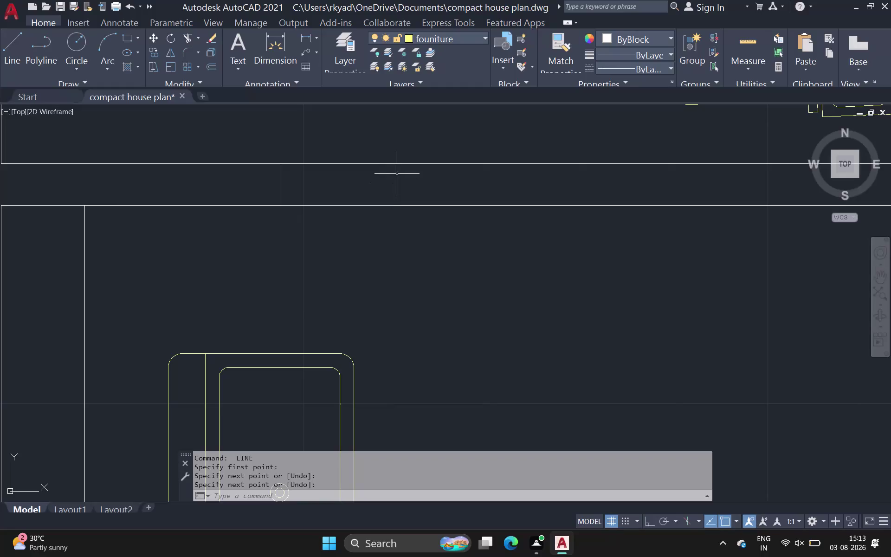
Draw a short vertical line joining the outer and inner wall edges at the top.
key(space)
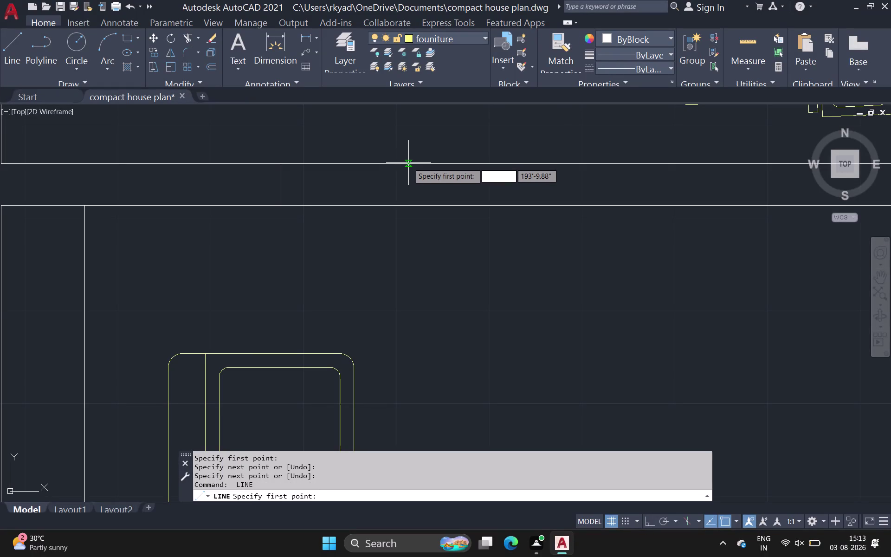
click(408, 165)
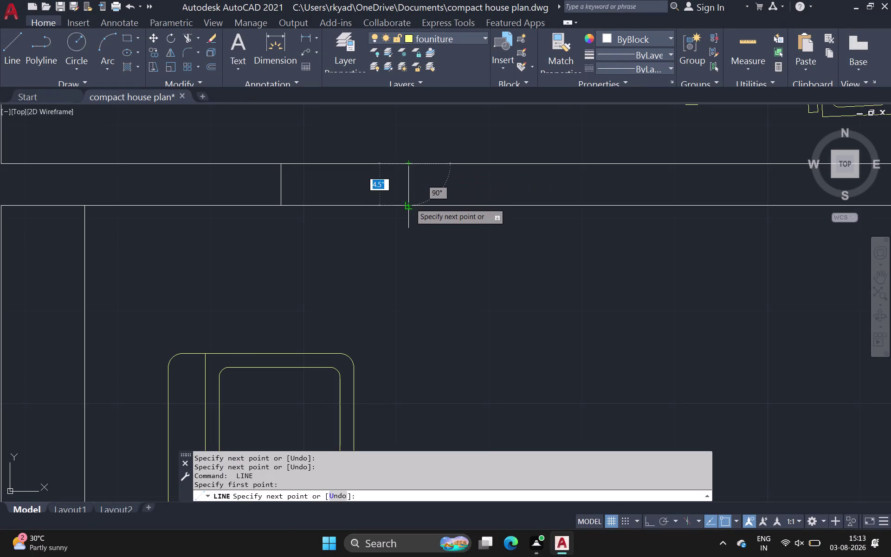
click(411, 203)
key(space)
Zoom out and pan to bring the whole house plan into view.
scroll(down, 3)
middle_drag(436, 202, 214, 177)
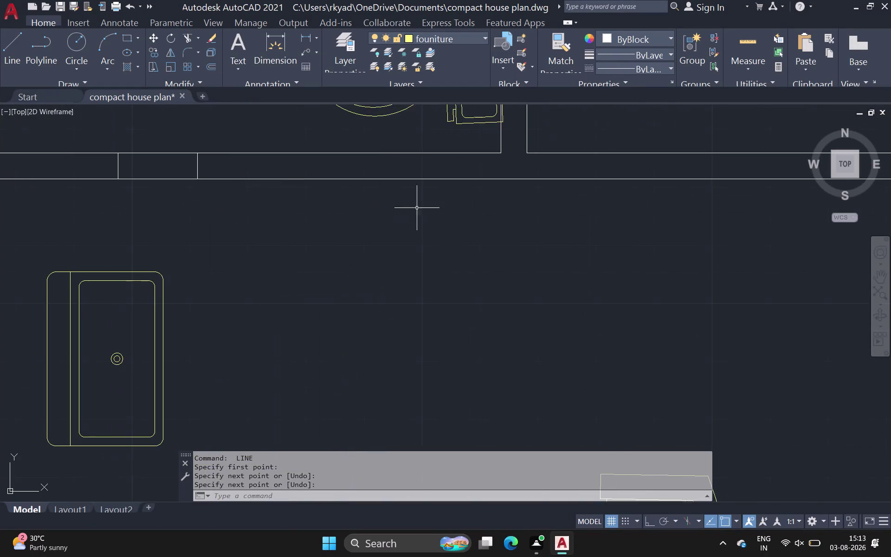
scroll(down, 3)
middle_drag(440, 218, 345, 201)
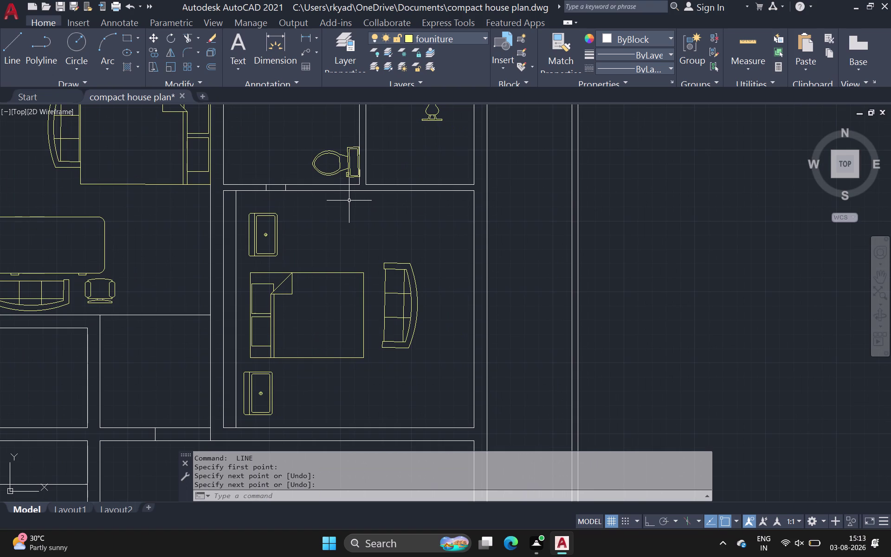
scroll(down, 3)
middle_drag(347, 204, 346, 194)
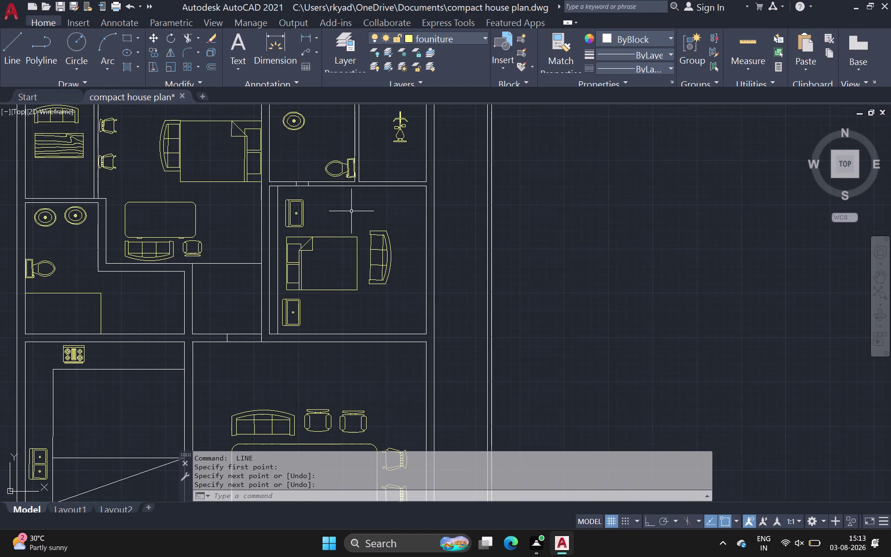
scroll(down, 3)
middle_drag(364, 220, 360, 212)
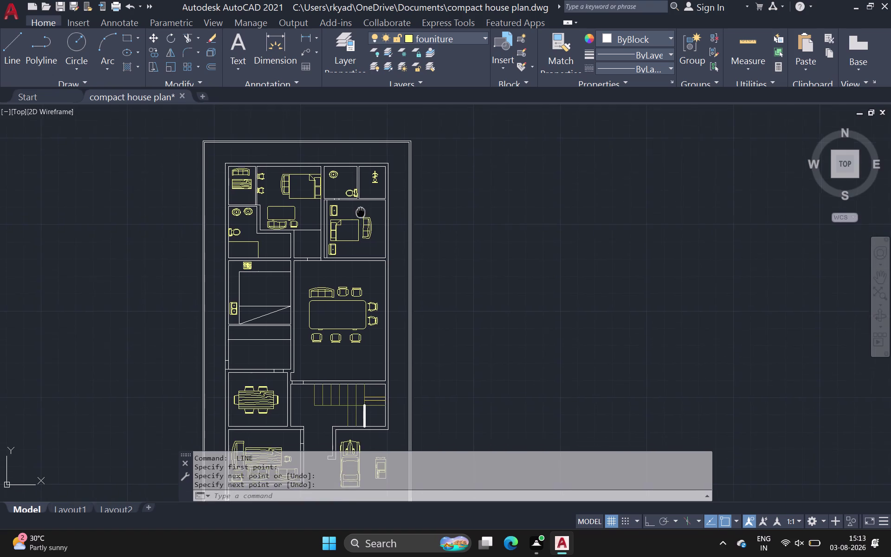
middle_drag(361, 212, 366, 193)
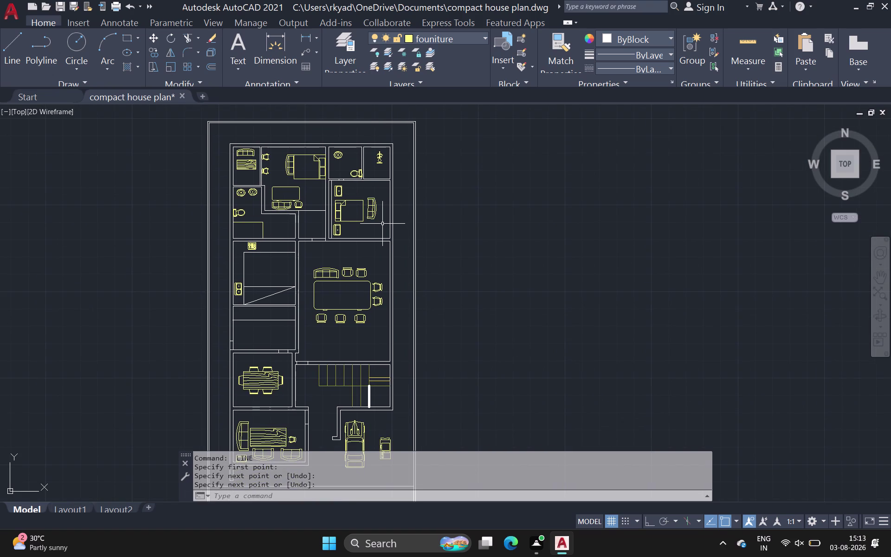
click(187, 36)
scroll(up, 3)
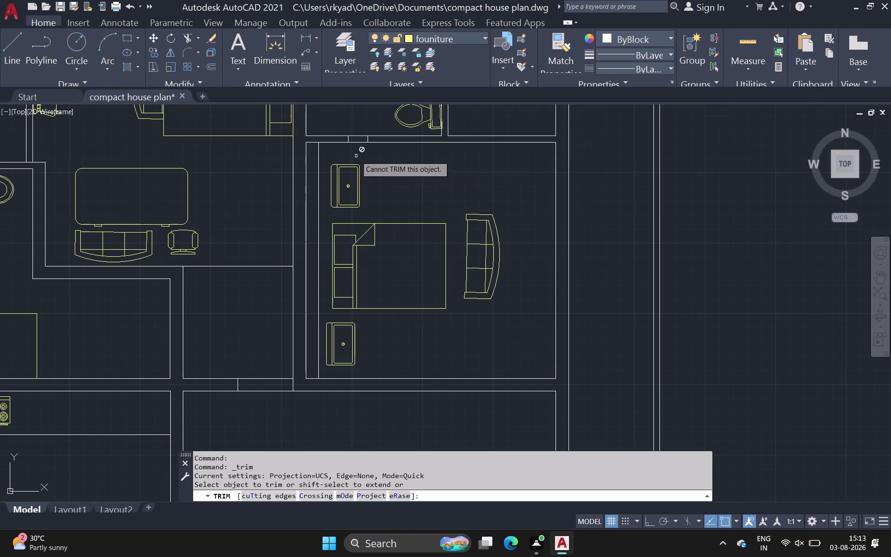
Trim wall segments at the top and lower part of the plan, cancelling a stray path.
drag(359, 152, 359, 123)
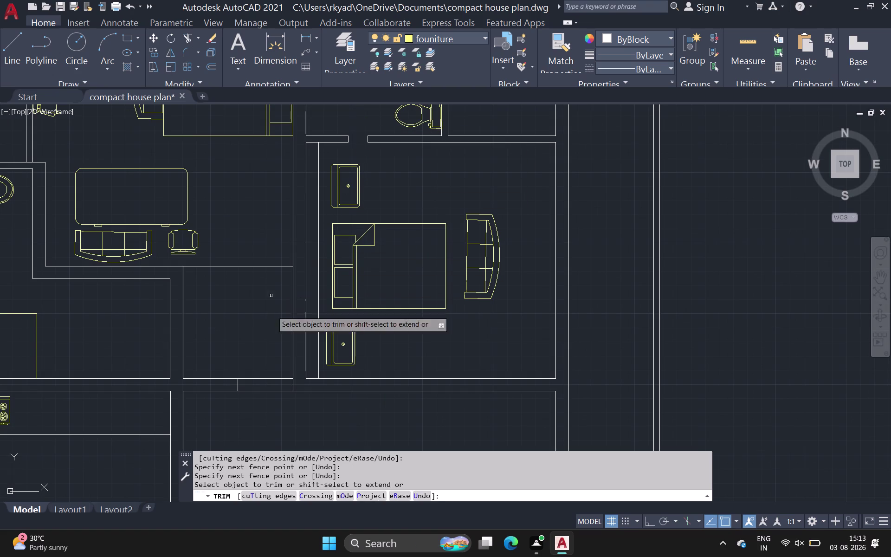
drag(253, 350, 279, 434)
click(280, 444)
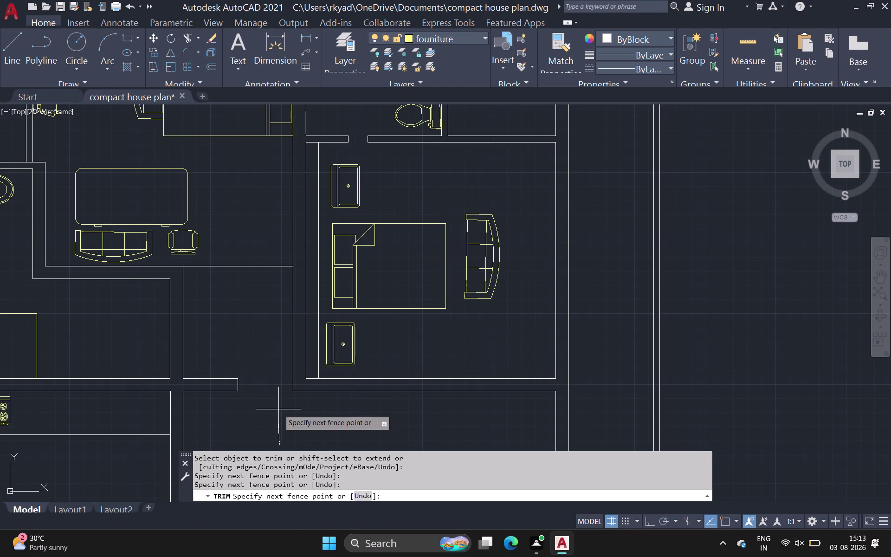
scroll(down, 3)
middle_drag(269, 399, 282, 310)
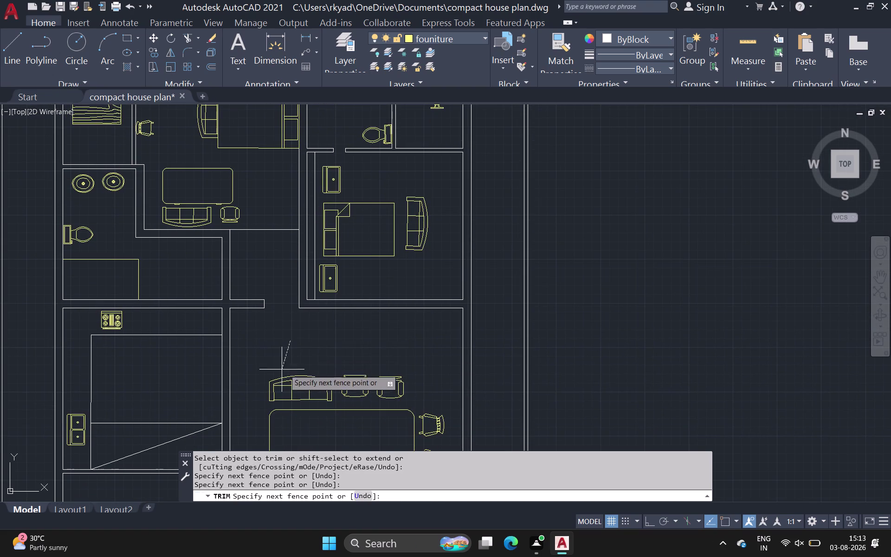
scroll(down, 3)
middle_drag(306, 338, 316, 254)
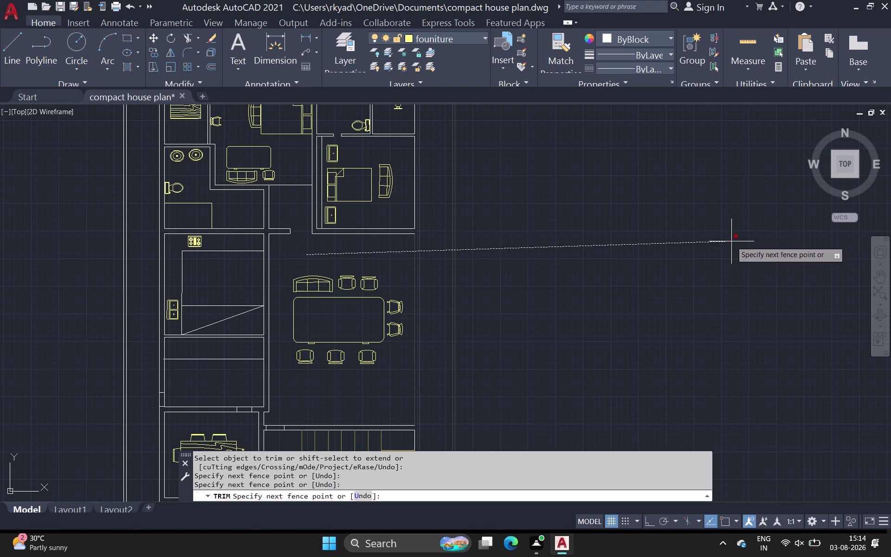
key(Escape)
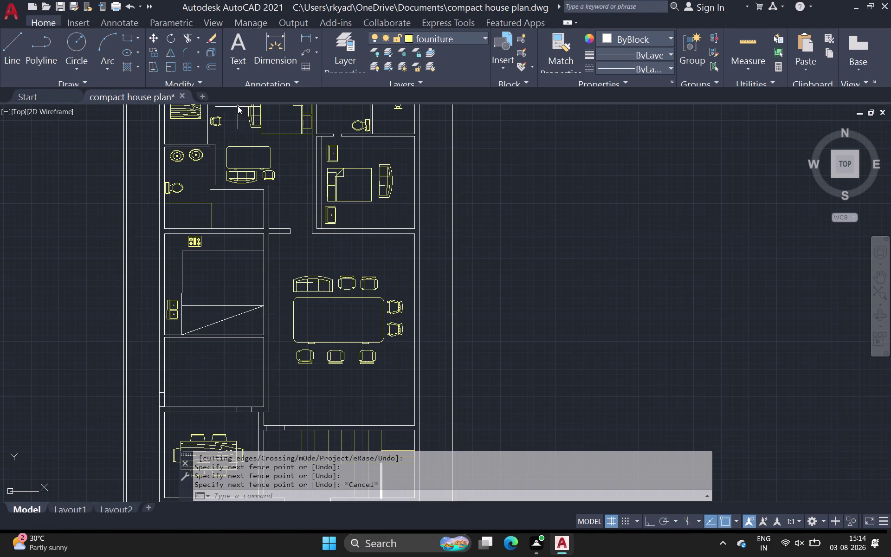
Restart Trim and cut more excess wall line segments across the middle of the plan.
click(189, 33)
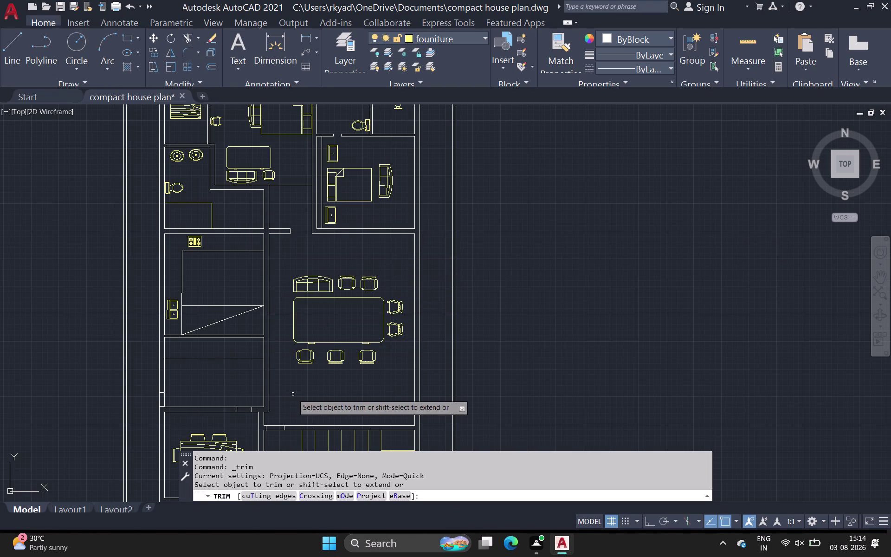
scroll(up, 3)
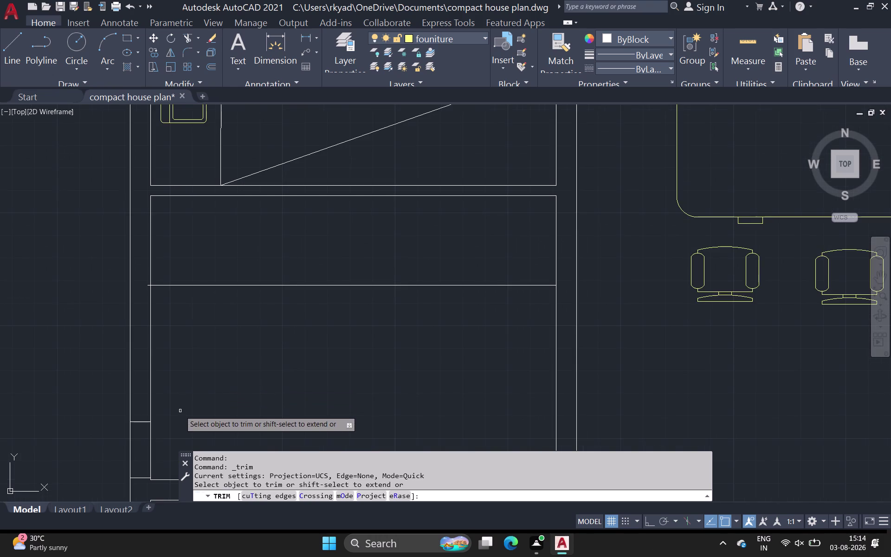
scroll(down, 3)
middle_drag(175, 411, 218, 290)
drag(236, 310, 179, 316)
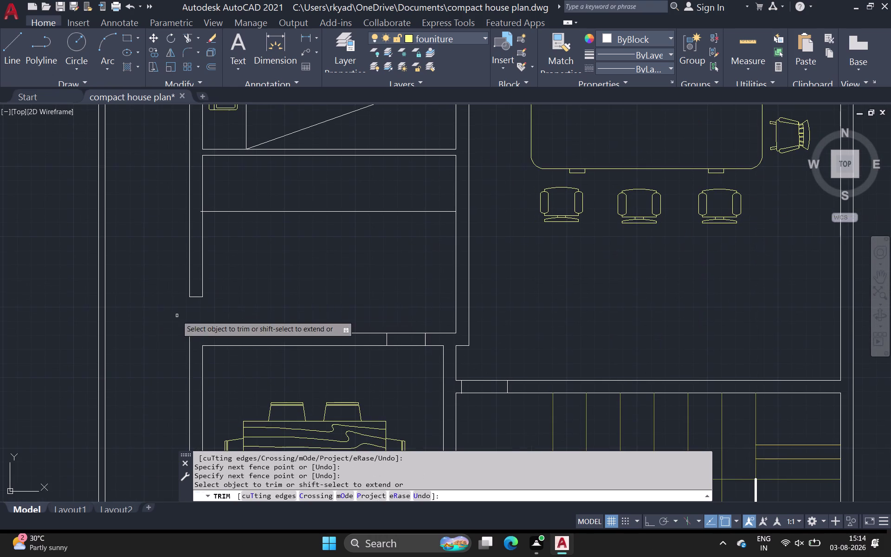
drag(408, 314, 399, 360)
scroll(down, 3)
middle_drag(365, 265, 333, 300)
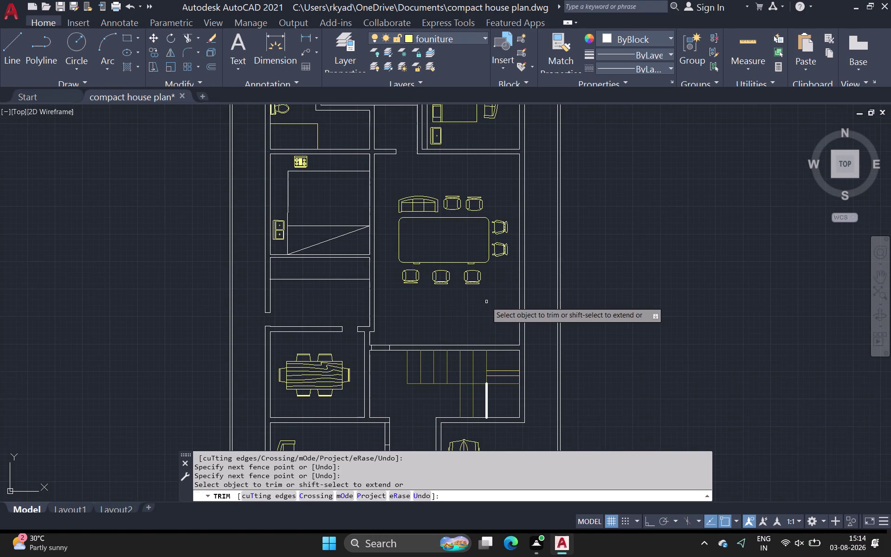
scroll(down, 3)
middle_drag(486, 302, 417, 276)
scroll(up, 3)
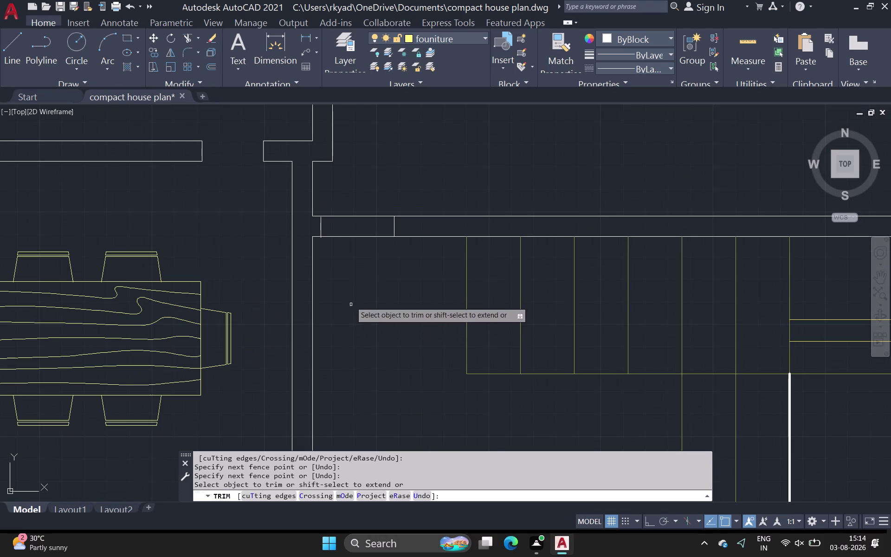
Trim the leftover wall pieces around the staircase opening and end the trim.
drag(353, 198, 350, 302)
scroll(down, 3)
middle_click(355, 294)
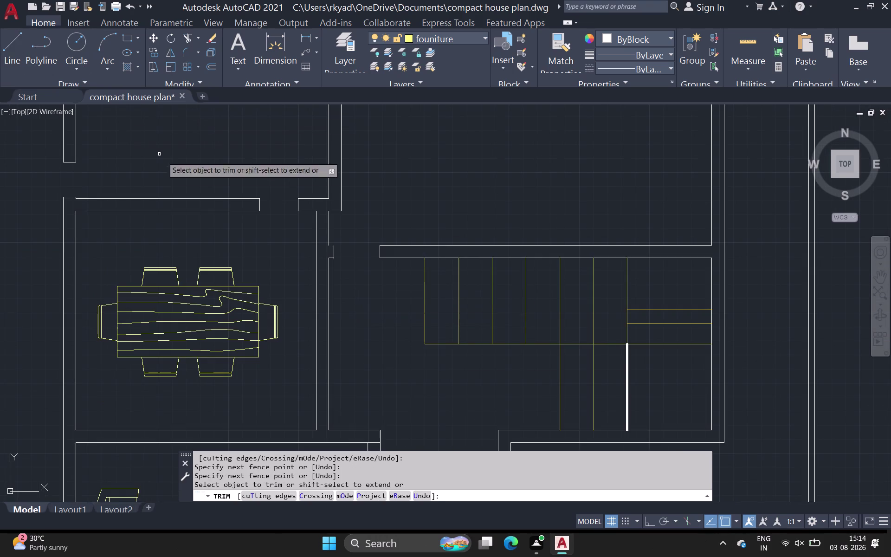
middle_drag(332, 307, 314, 179)
scroll(down, 3)
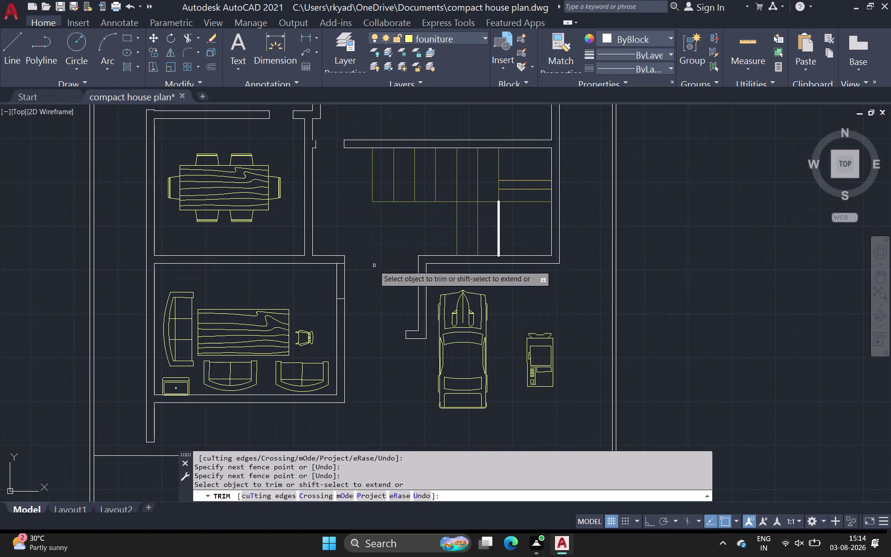
drag(374, 266, 323, 286)
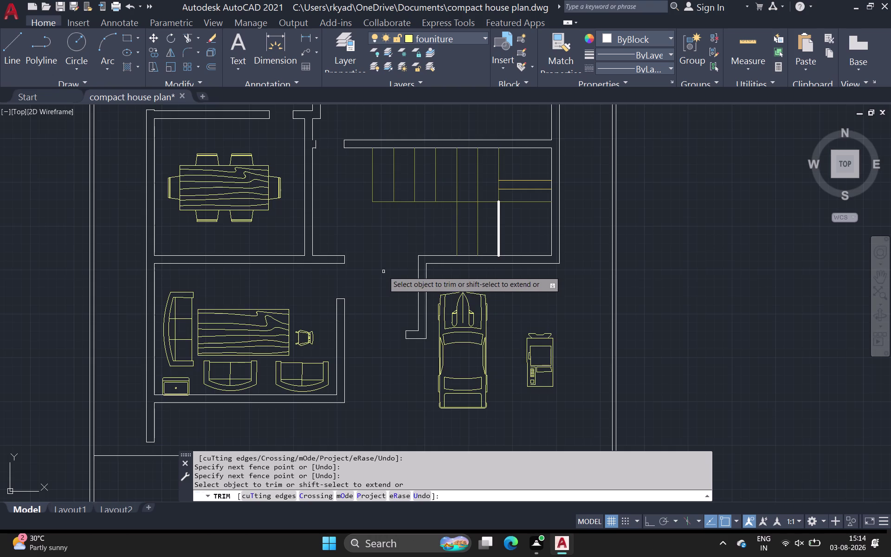
scroll(down, 3)
middle_drag(383, 260, 362, 339)
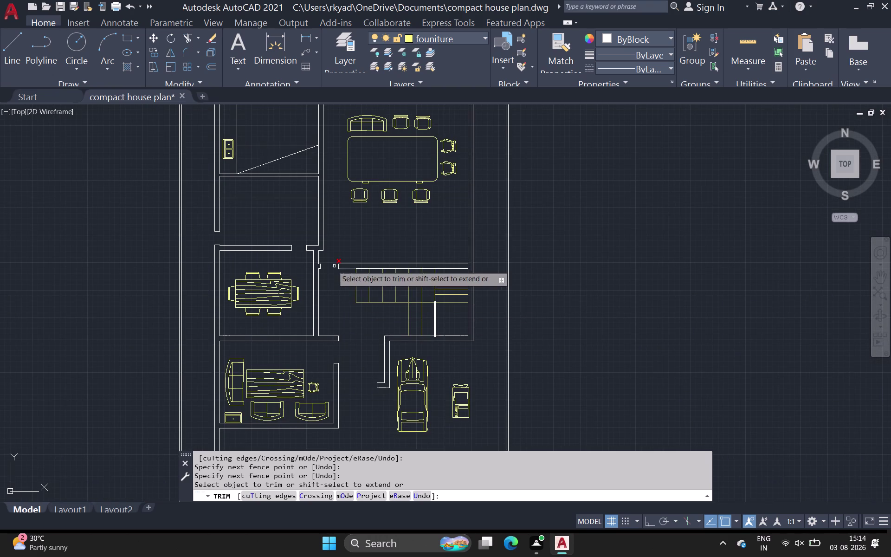
scroll(down, 3)
middle_drag(340, 219, 325, 290)
scroll(down, 3)
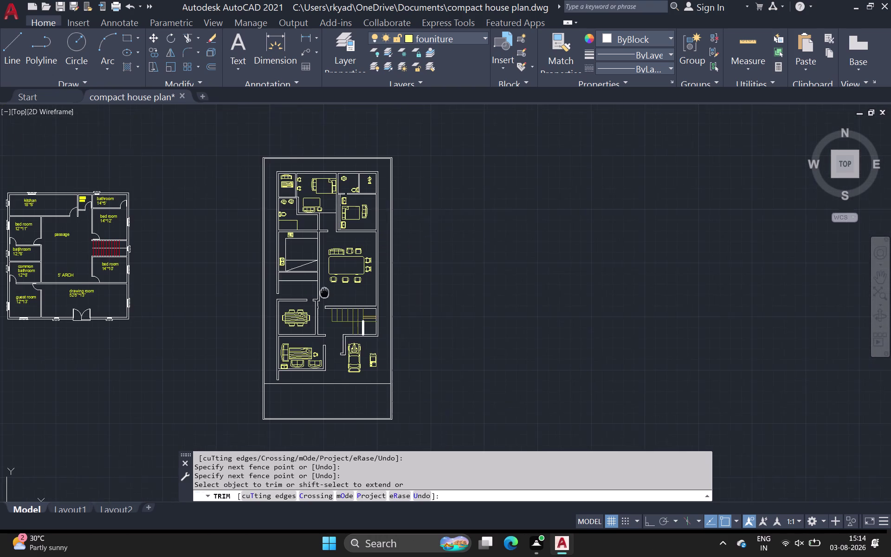
middle_drag(324, 290, 325, 294)
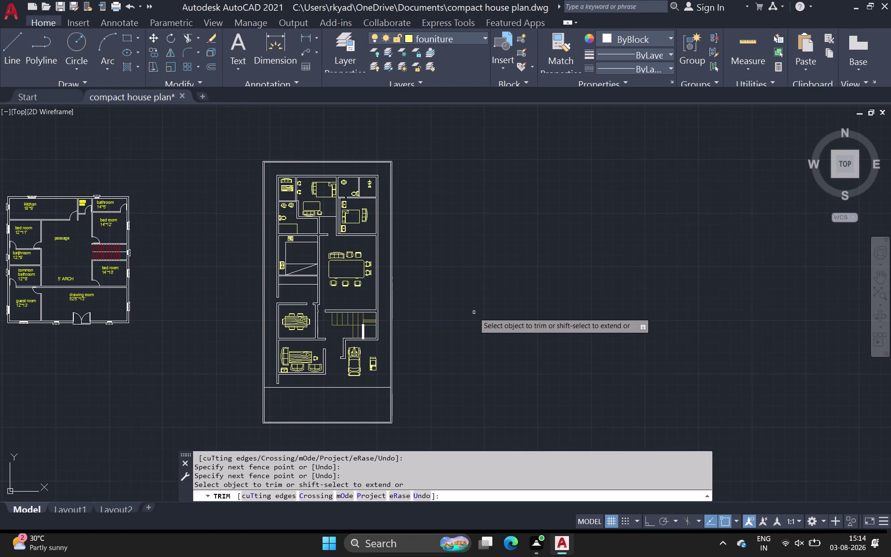
key(Escape)
click(11, 42)
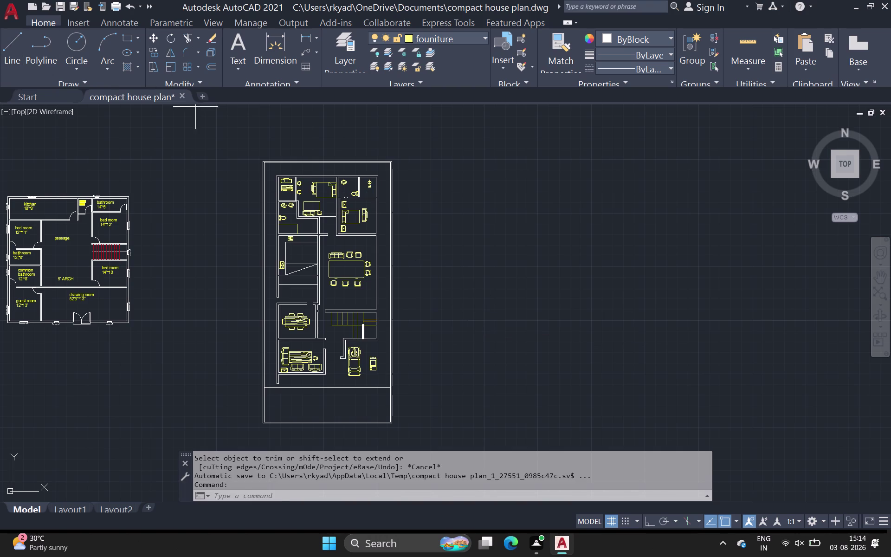
scroll(up, 3)
Draw a short line at the wall corner, then undo both segments.
scroll(up, 3)
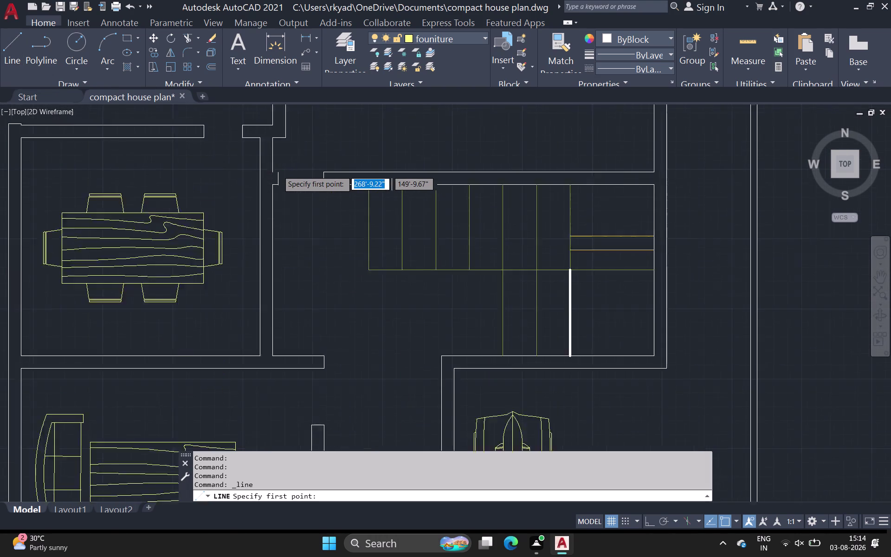
click(273, 174)
click(257, 174)
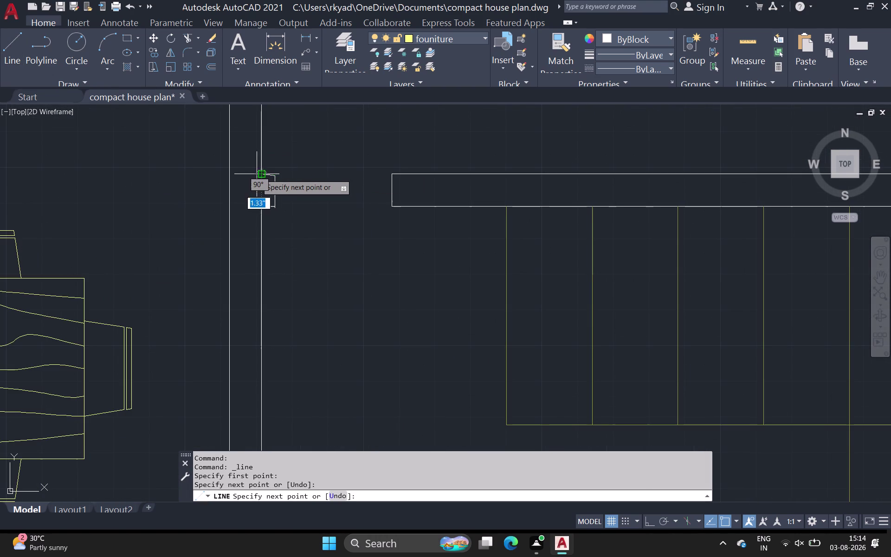
key(ctrl+z)
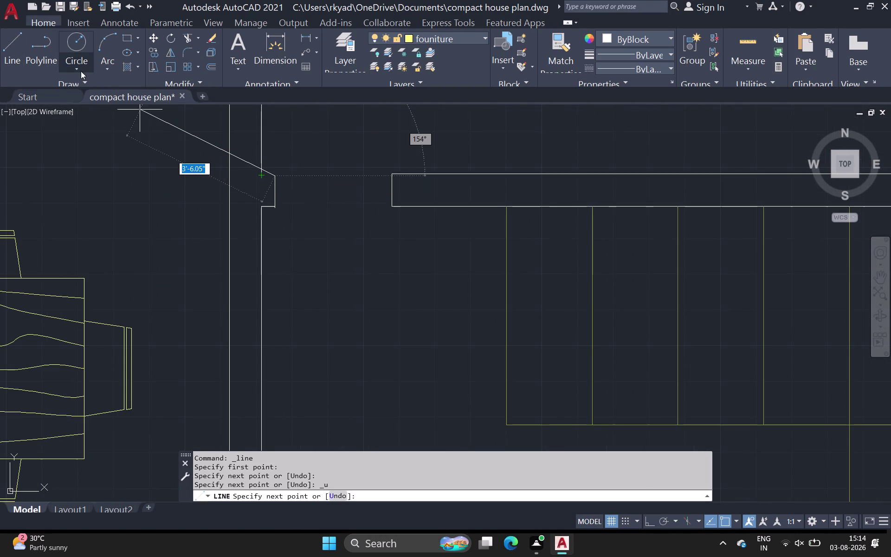
key(ctrl+z)
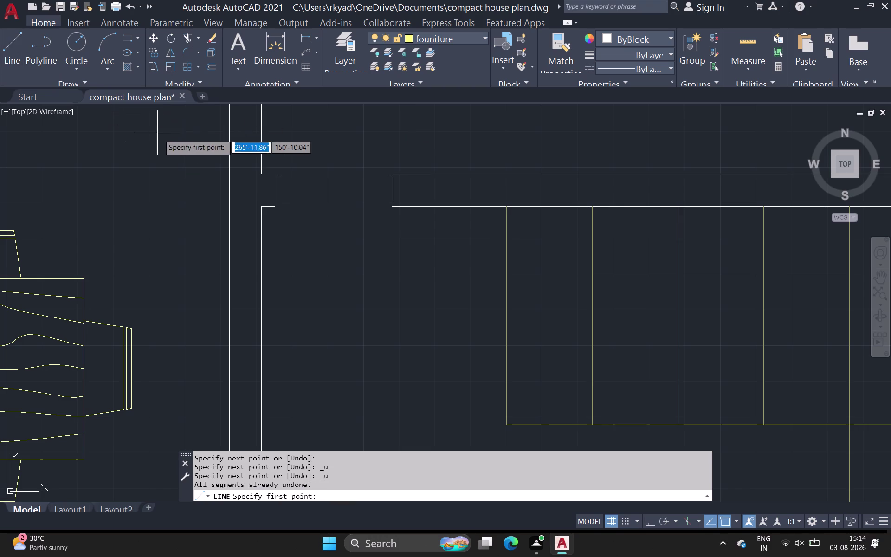
Draw a two-segment wall jog along the wall edge beside the opening.
click(9, 37)
scroll(up, 3)
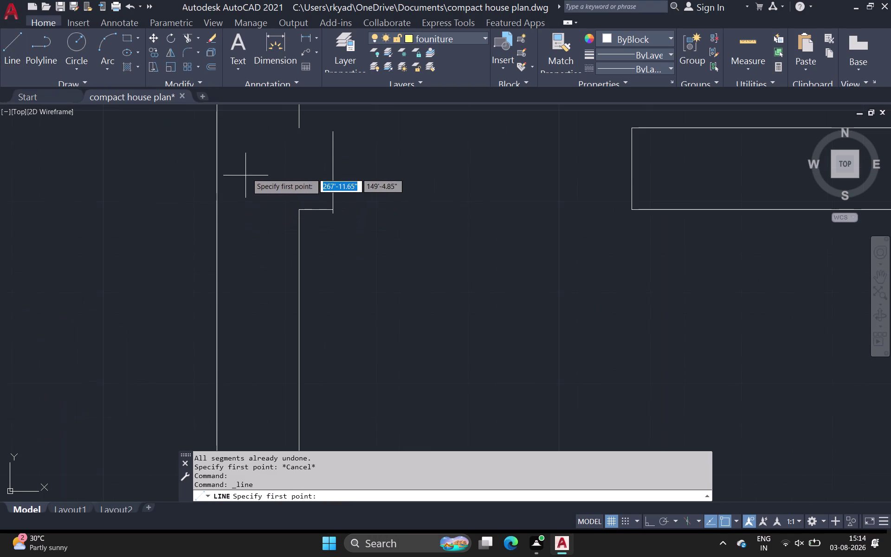
click(297, 125)
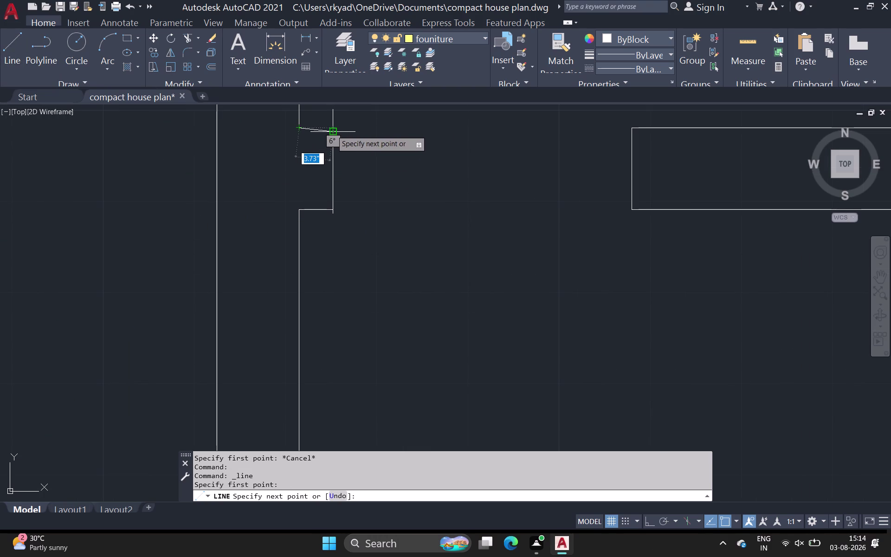
click(335, 124)
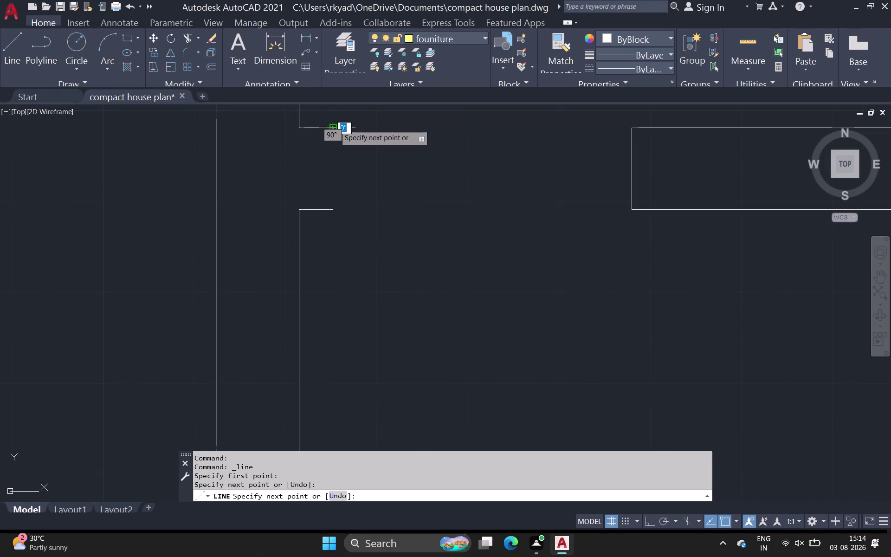
click(334, 132)
key(Escape)
Try a grip stretch on the corner wall endpoint, then cancel it.
scroll(down, 3)
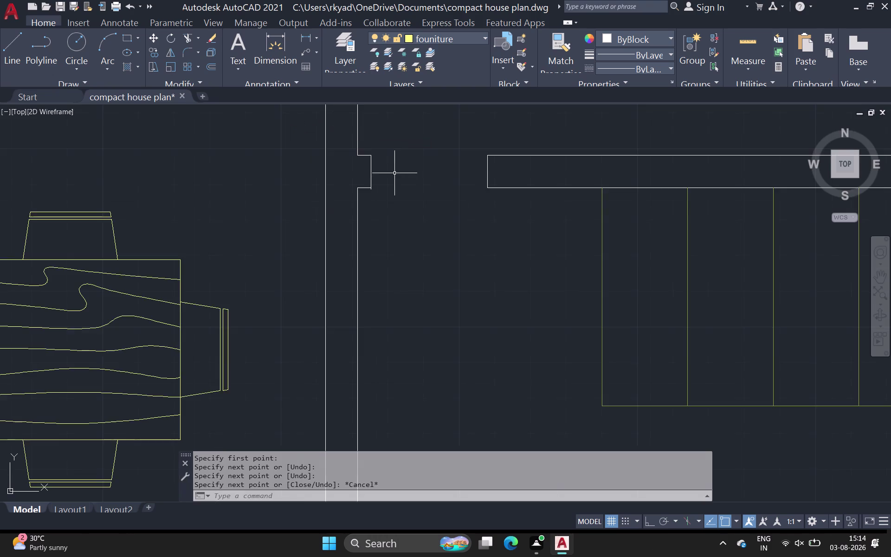
middle_drag(394, 174, 342, 180)
scroll(up, 3)
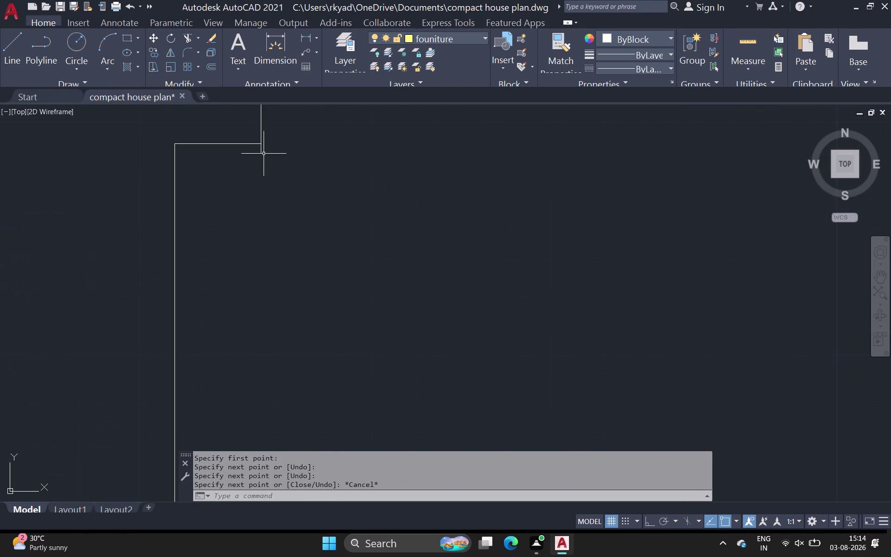
click(261, 150)
click(261, 153)
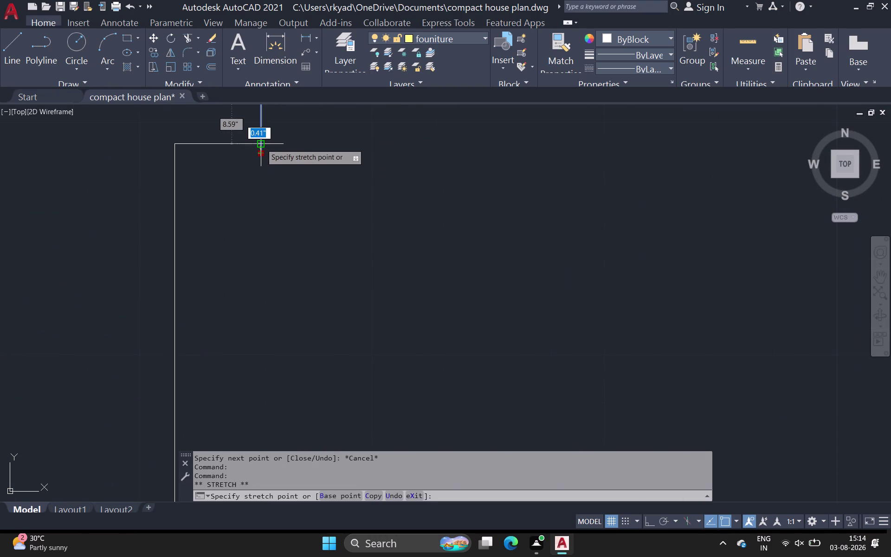
click(261, 143)
key(Escape)
Zoom out and pan to see the whole drawing.
scroll(down, 3)
middle_drag(297, 166, 253, 176)
scroll(down, 3)
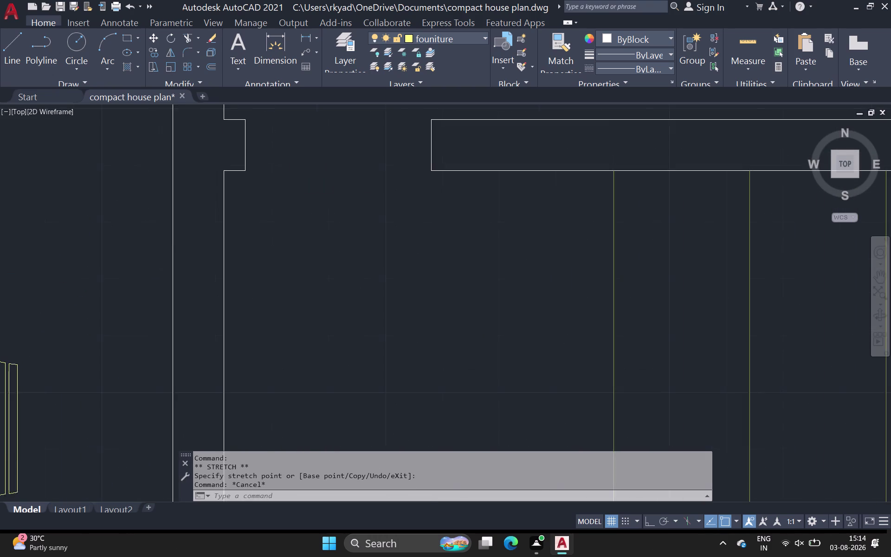
scroll(down, 3)
middle_drag(273, 190, 187, 192)
scroll(down, 3)
middle_click(269, 227)
scroll(down, 3)
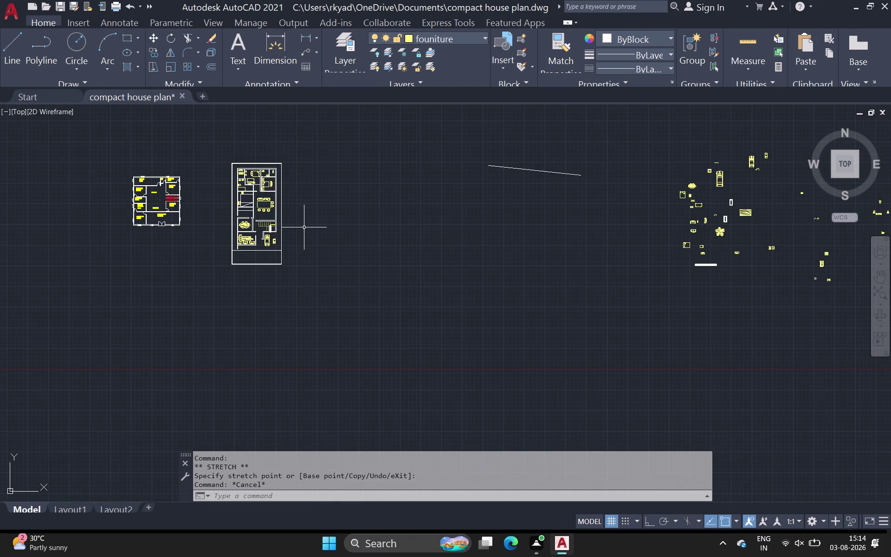
Move a small furniture block to the left, out of the furniture collection.
scroll(up, 3)
middle_drag(328, 222, 248, 231)
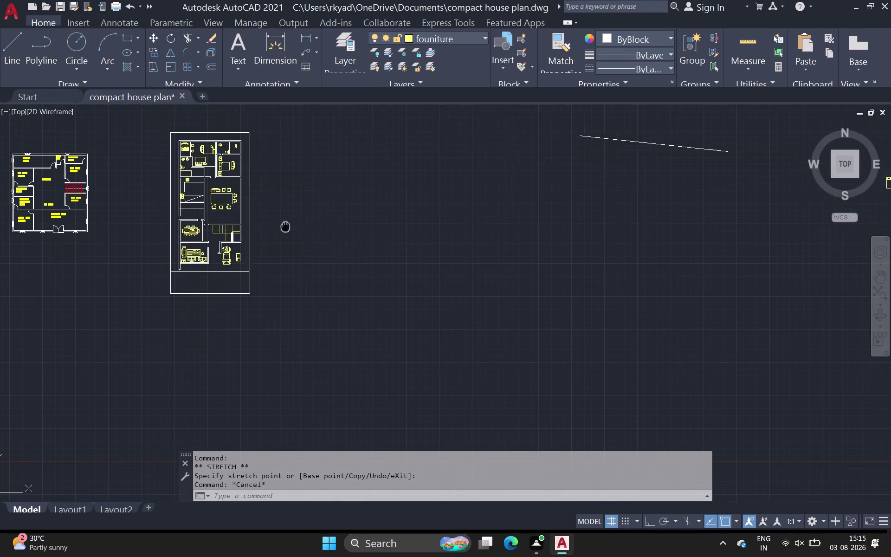
middle_drag(247, 231, 0, 226)
middle_drag(462, 265, 123, 253)
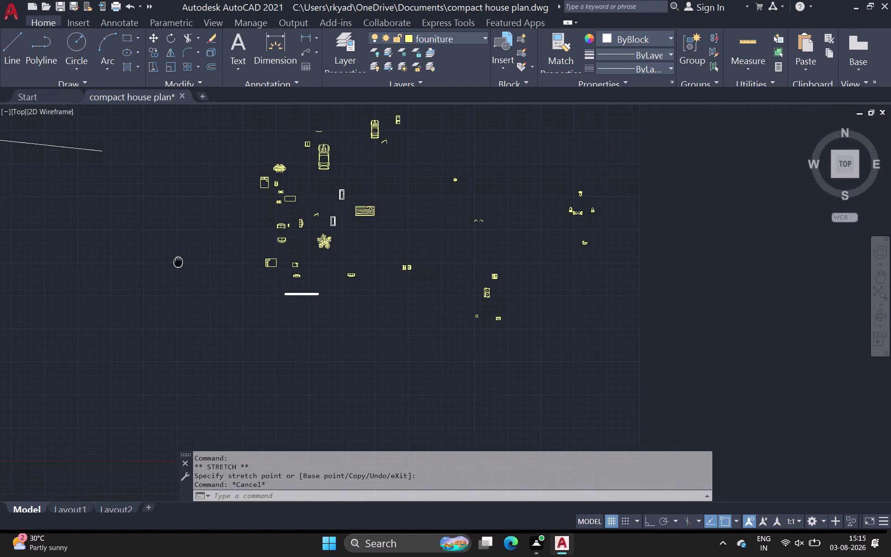
middle_drag(124, 254, 123, 253)
scroll(up, 3)
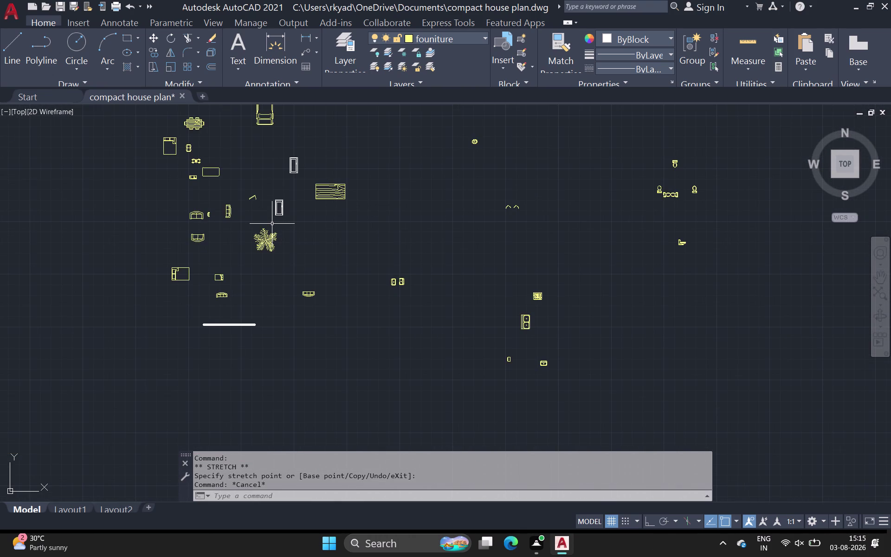
click(254, 198)
text(m)
key(space)
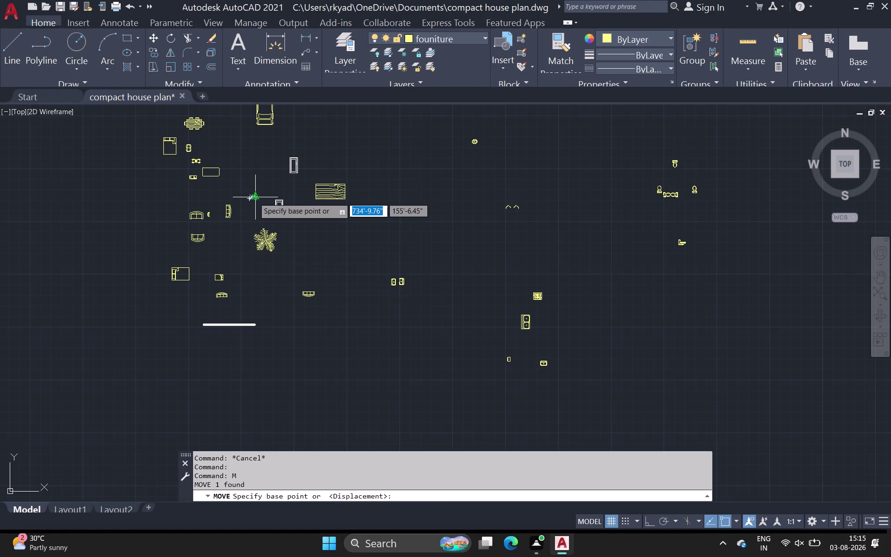
drag(254, 198, 206, 193)
click(0, 183)
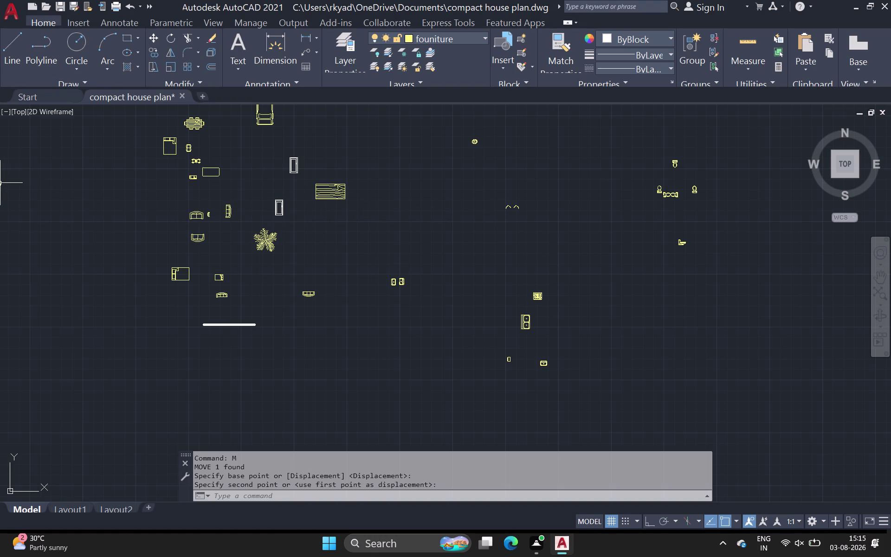
Move the door block into the empty area on the left.
scroll(down, 3)
middle_drag(301, 263, 301, 263)
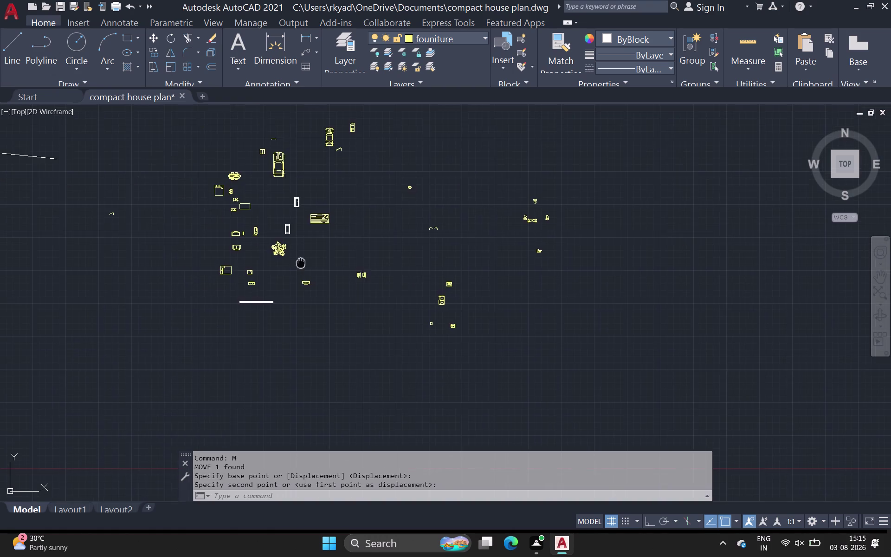
middle_drag(300, 263, 600, 282)
click(414, 235)
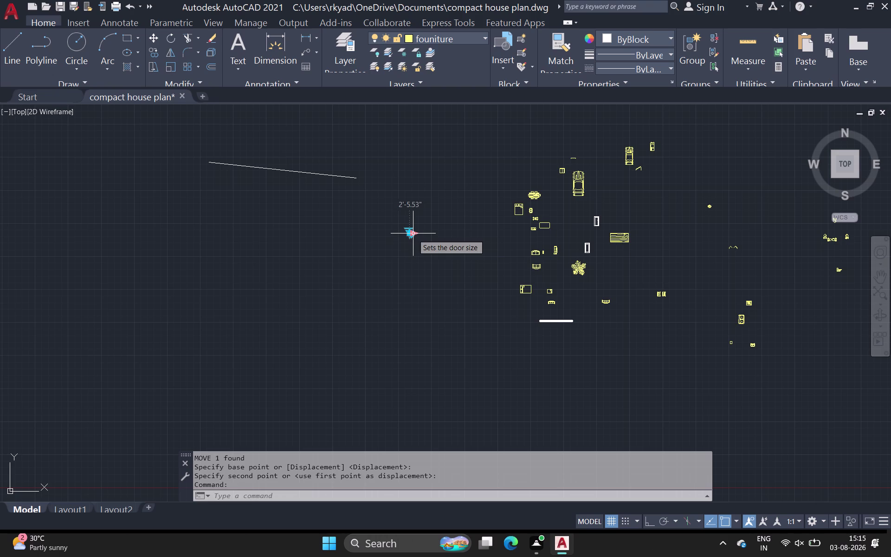
text(m)
key(space)
drag(413, 235, 340, 214)
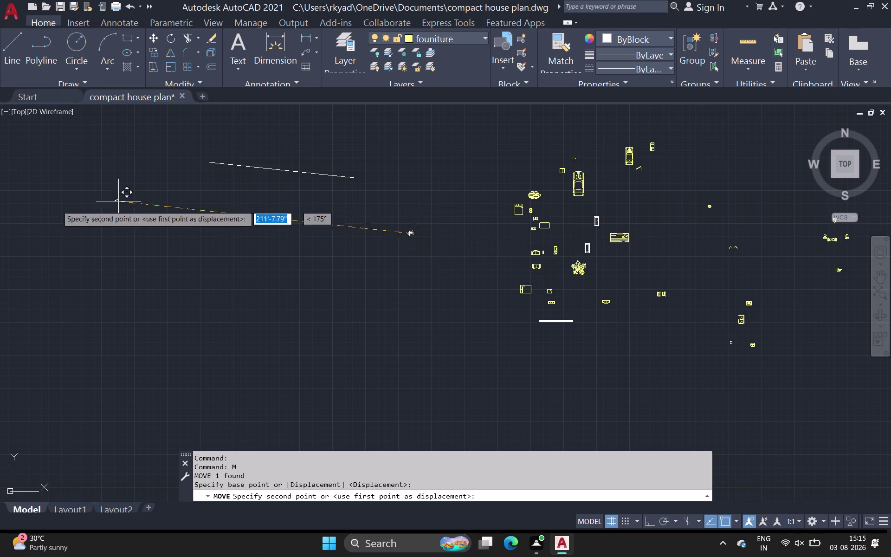
scroll(down, 3)
middle_drag(10, 212, 282, 235)
click(261, 238)
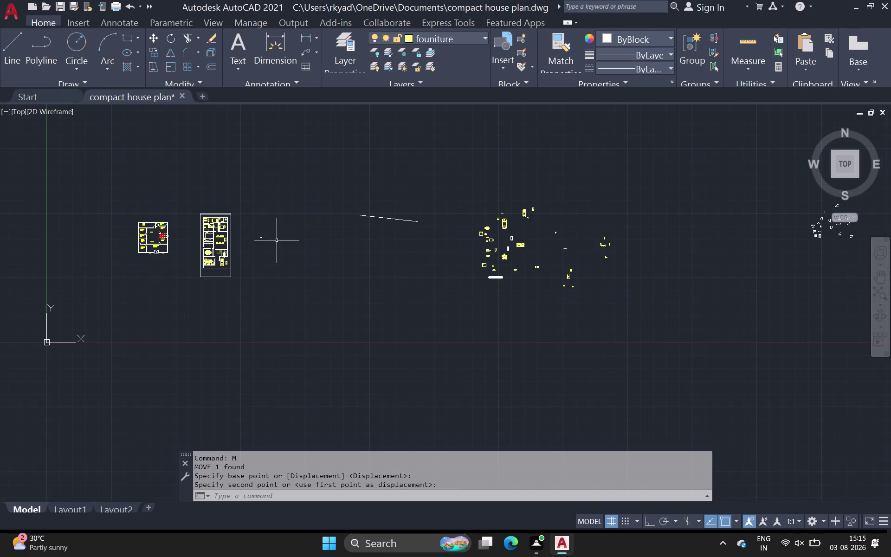
key(Escape)
scroll(up, 3)
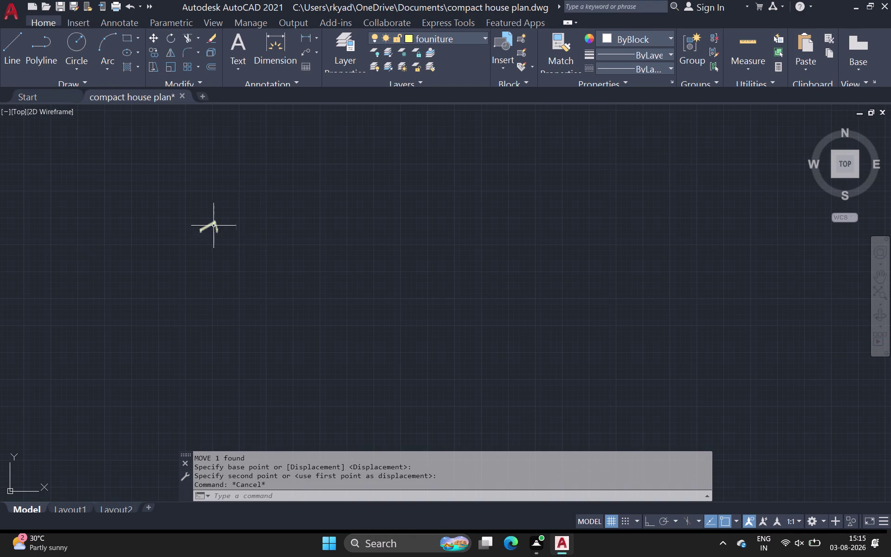
scroll(up, 3)
Set the door block's swing to Open 90° from its grip menu.
click(198, 220)
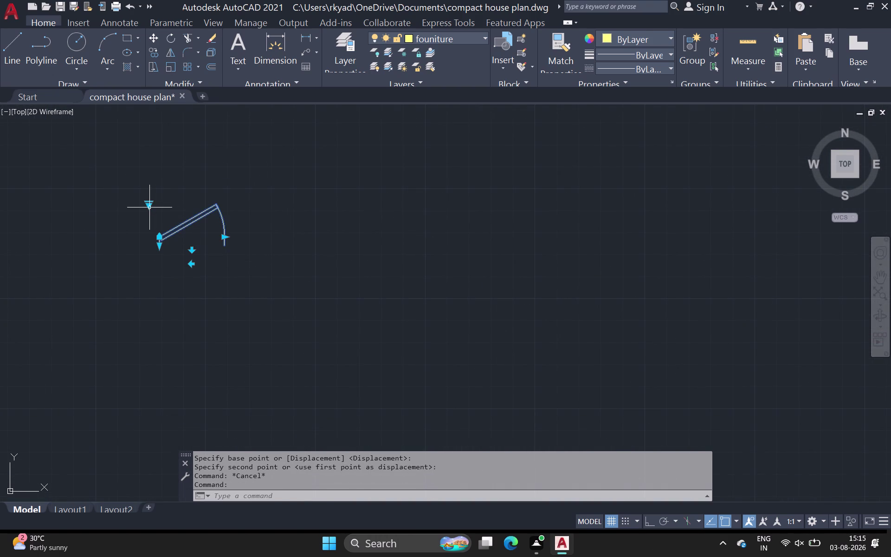
click(151, 203)
click(146, 205)
click(148, 206)
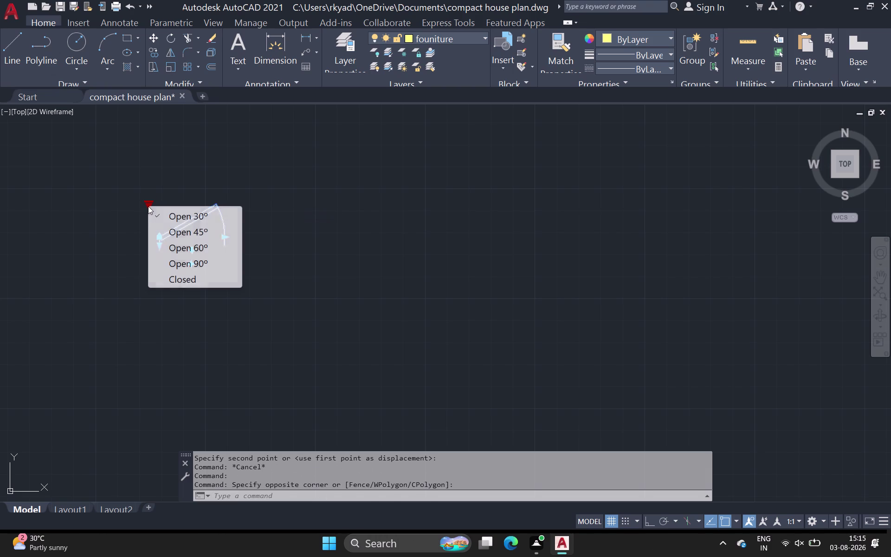
click(203, 261)
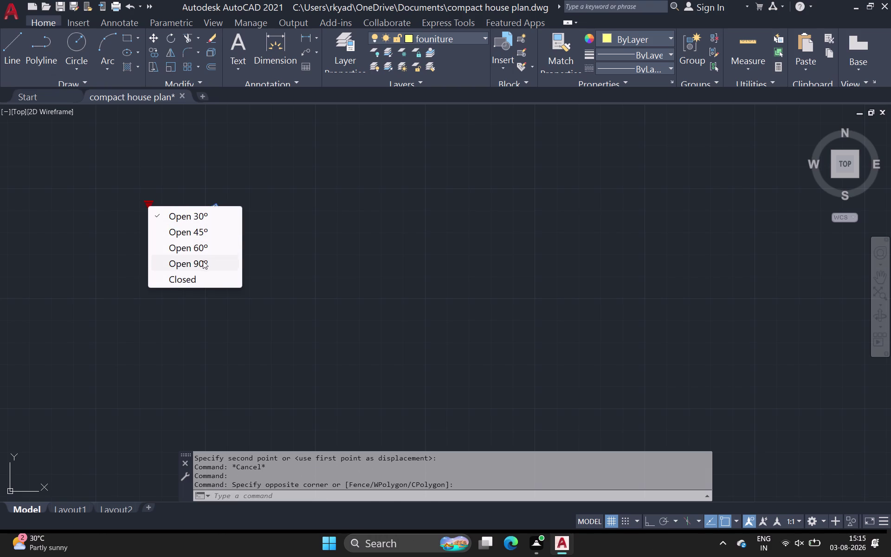
key(Escape)
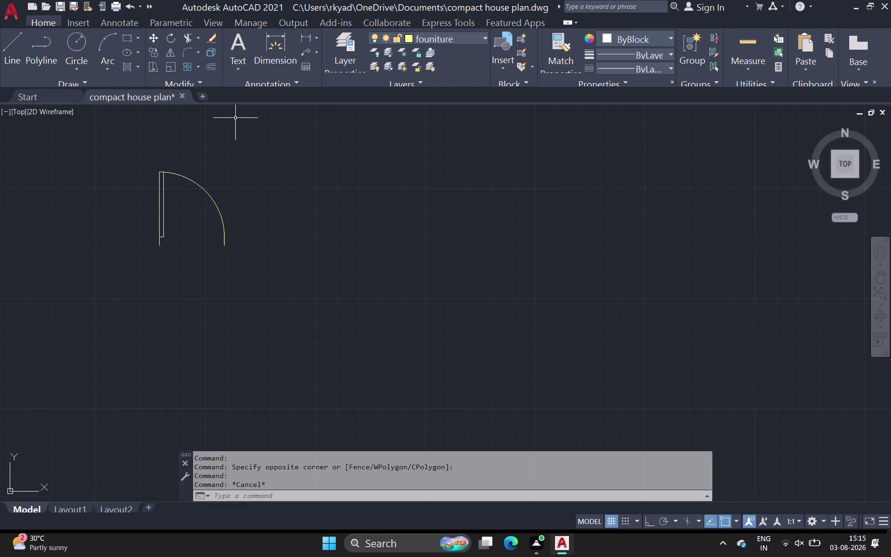
Reselect the opened door with a selection box.
click(166, 175)
click(166, 175)
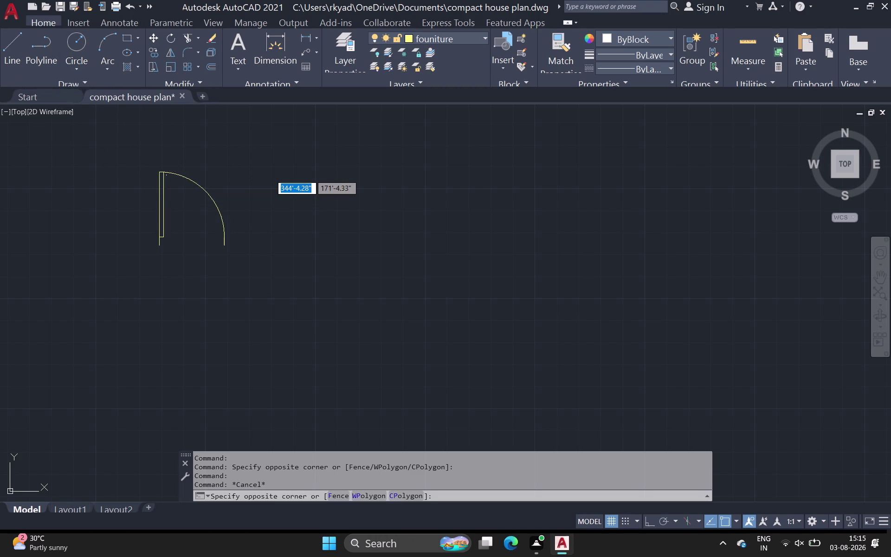
click(167, 173)
Mirror the door about a vertical axis through its arc tip, keeping the original.
text(m)
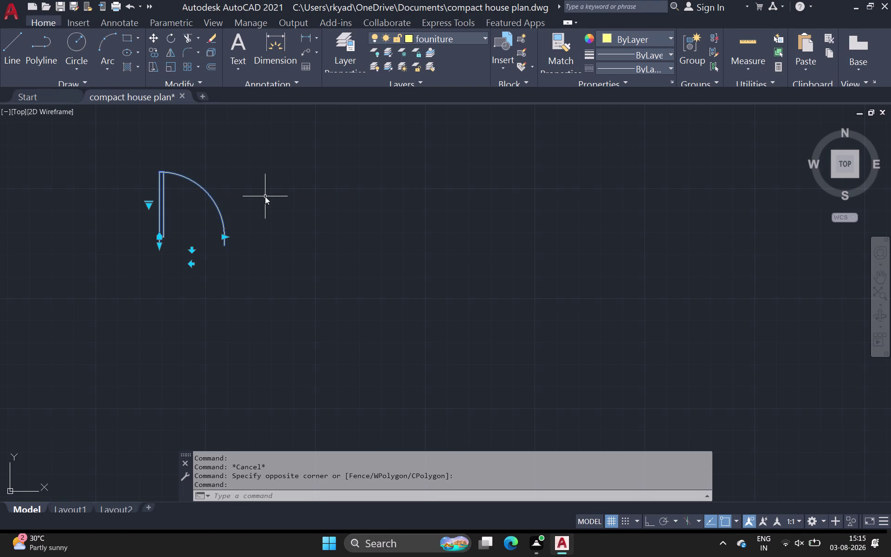
text(i)
key(space)
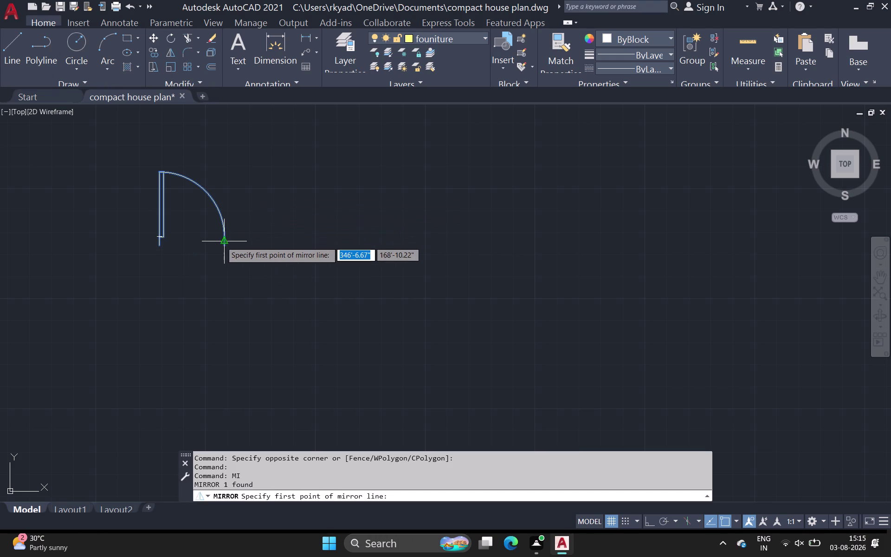
click(222, 242)
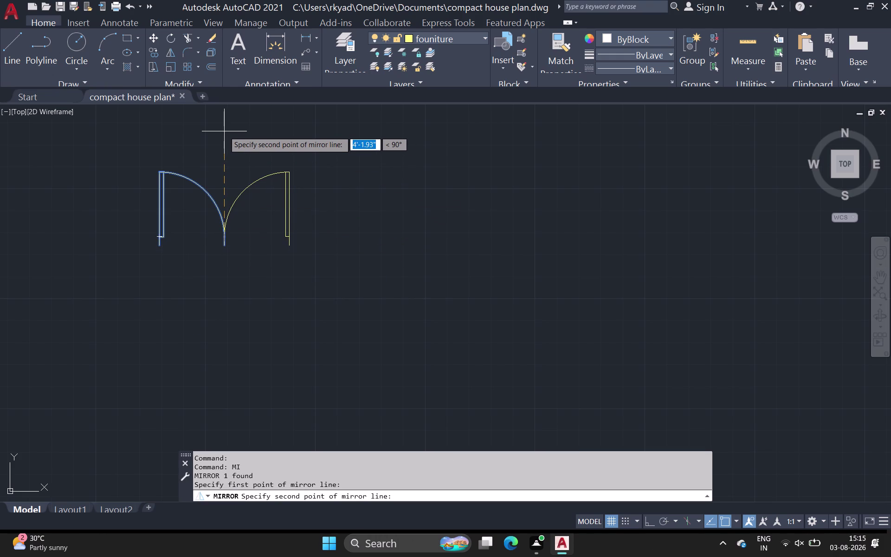
click(224, 132)
drag(248, 172, 248, 172)
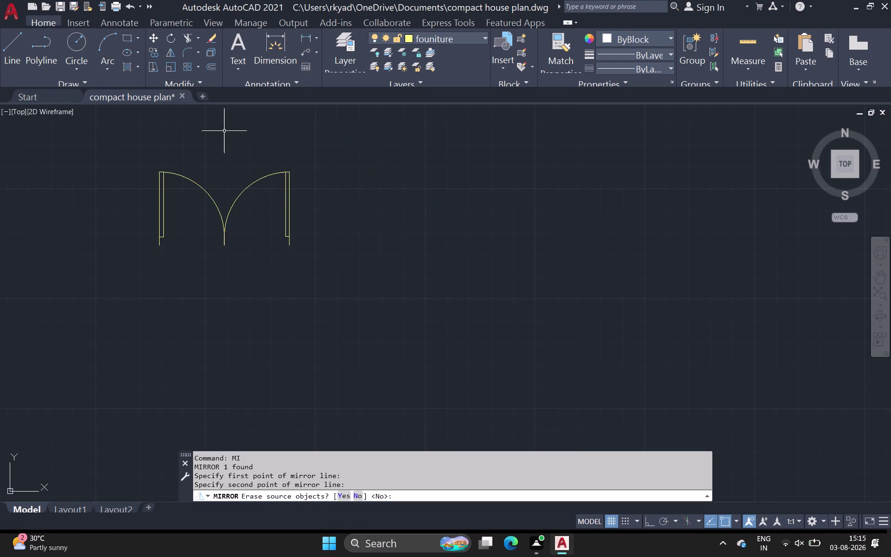
drag(248, 172, 224, 131)
drag(134, 147, 160, 190)
click(388, 282)
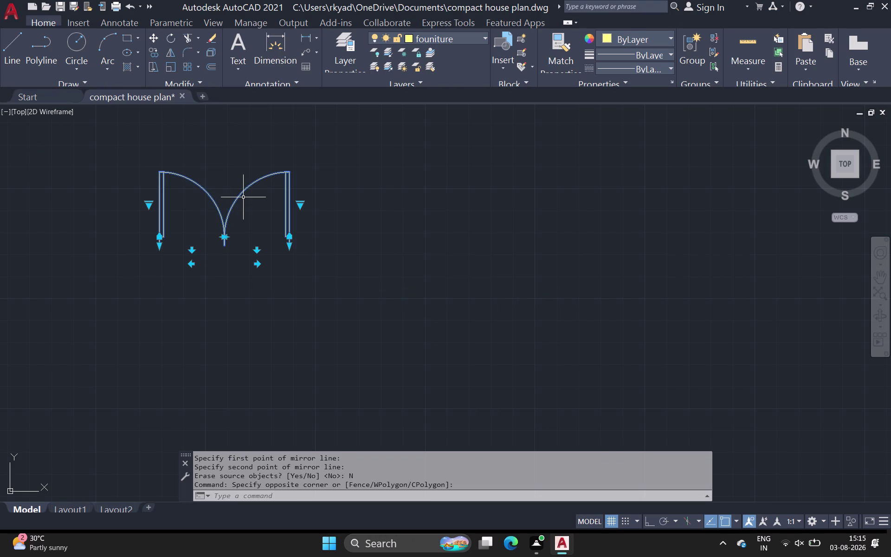
Start copying the double door from a base point on the door jamb.
text(co)
key(space)
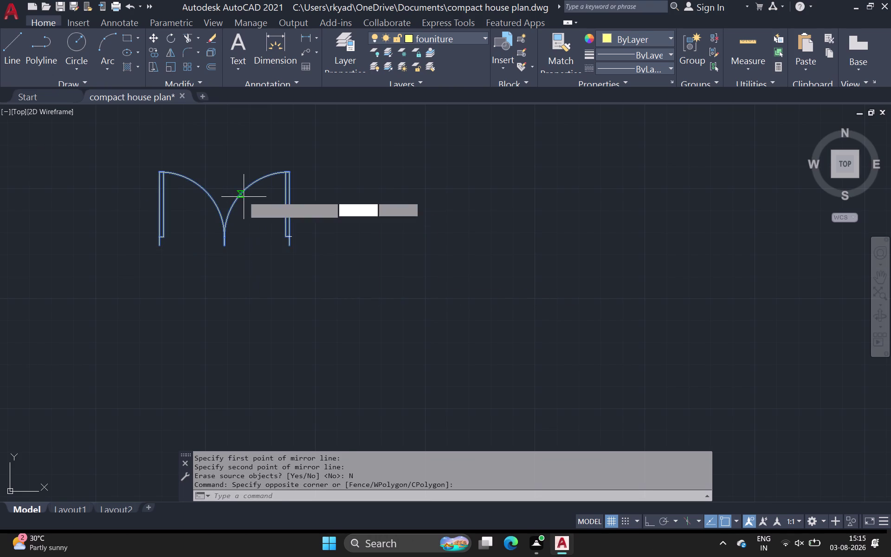
click(290, 233)
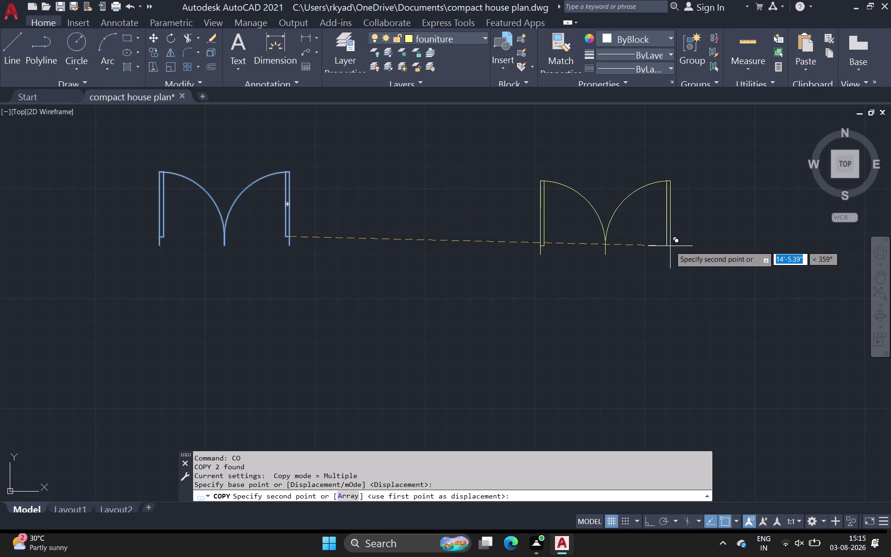
click(625, 242)
key(Escape)
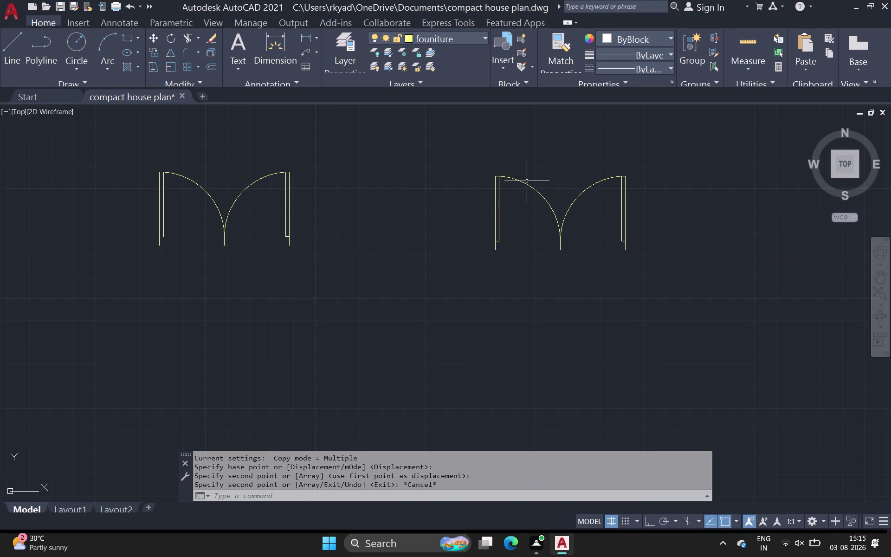
drag(488, 167, 516, 207)
click(731, 293)
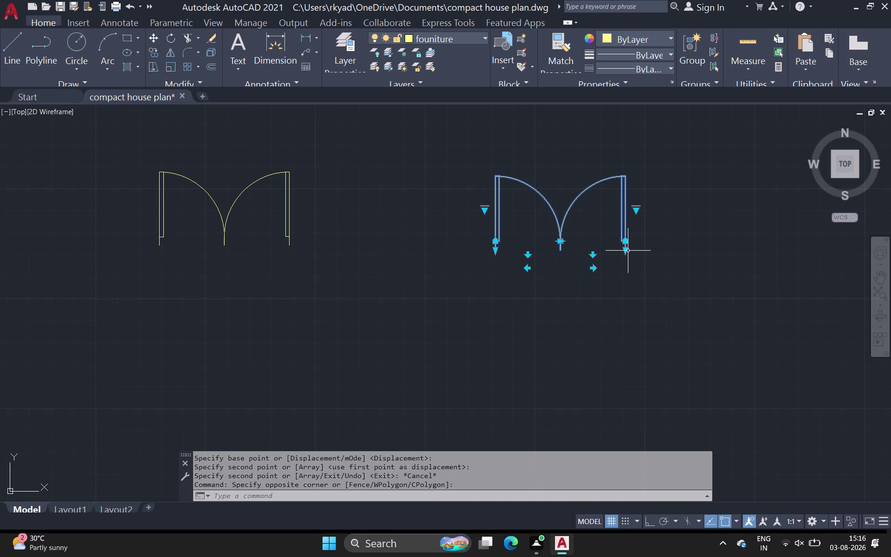
text(ro)
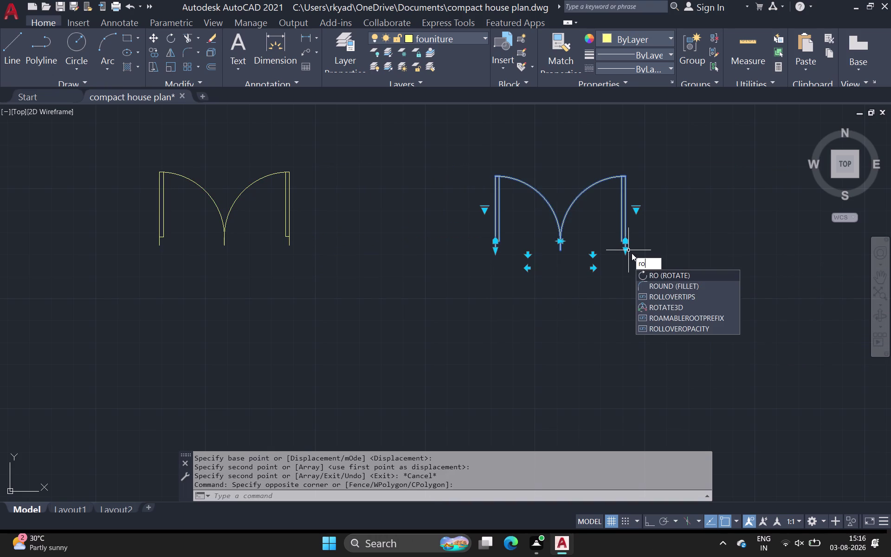
key(space)
click(632, 248)
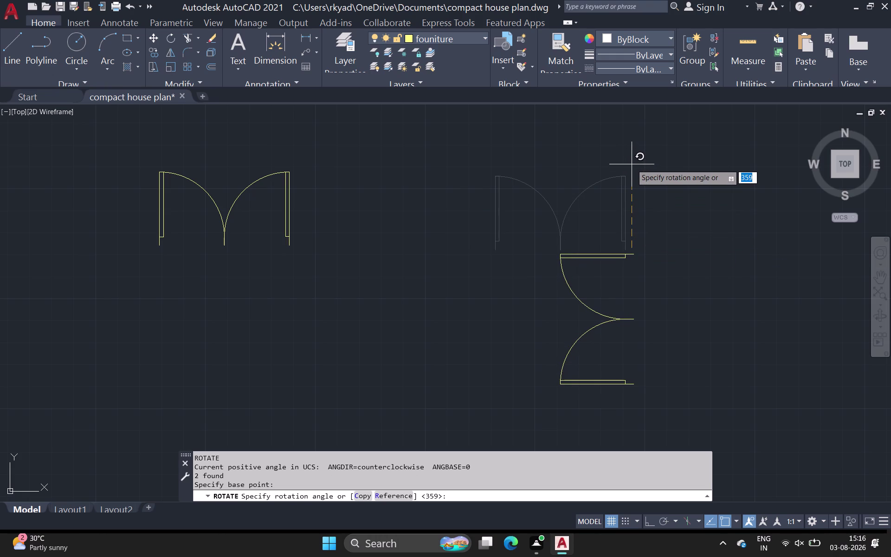
click(632, 164)
scroll(down, 3)
middle_drag(705, 236, 591, 199)
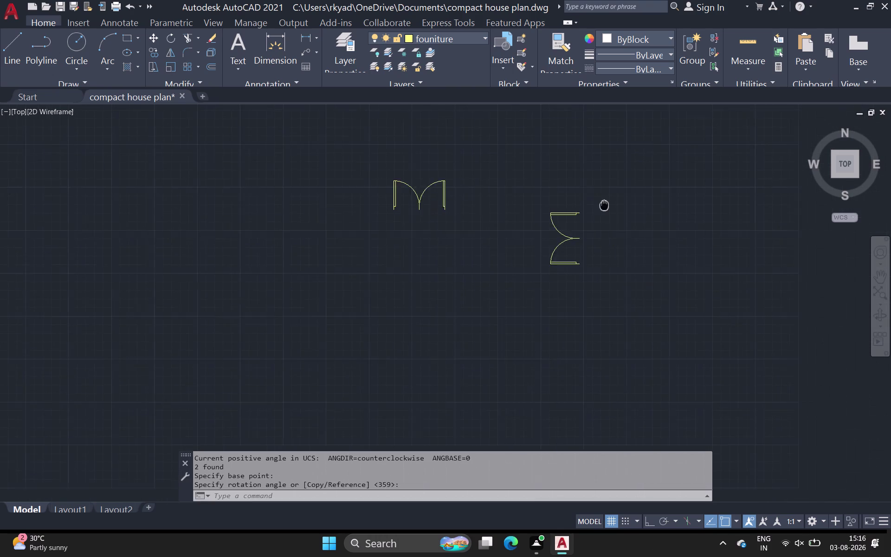
middle_drag(591, 198, 590, 199)
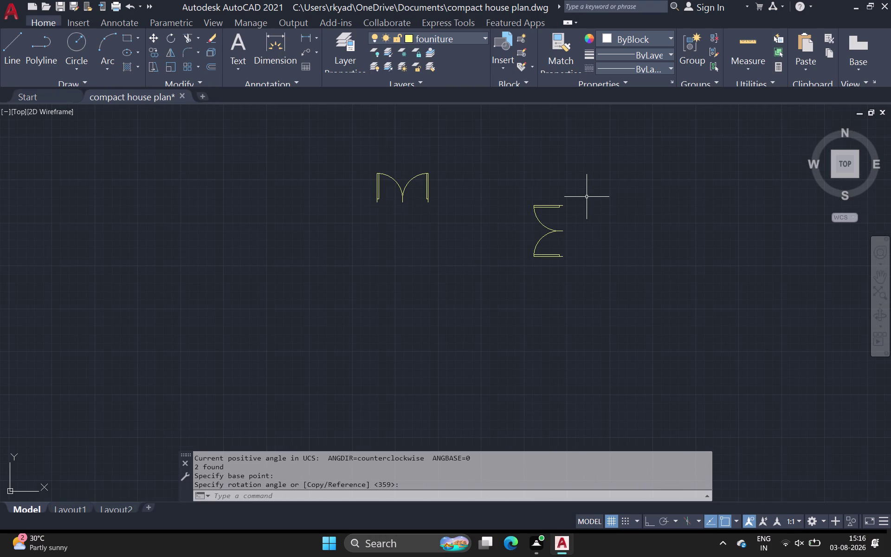
scroll(down, 3)
middle_drag(586, 197, 438, 176)
scroll(down, 3)
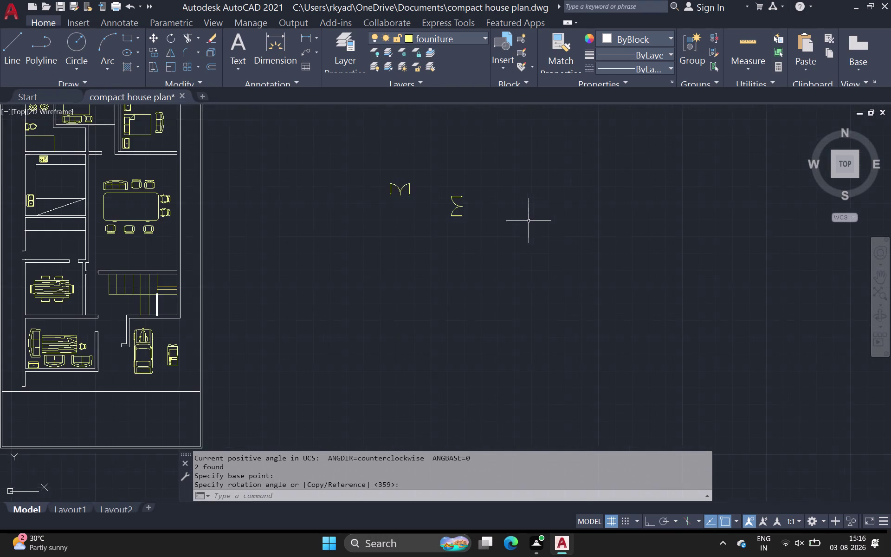
middle_drag(528, 221, 453, 209)
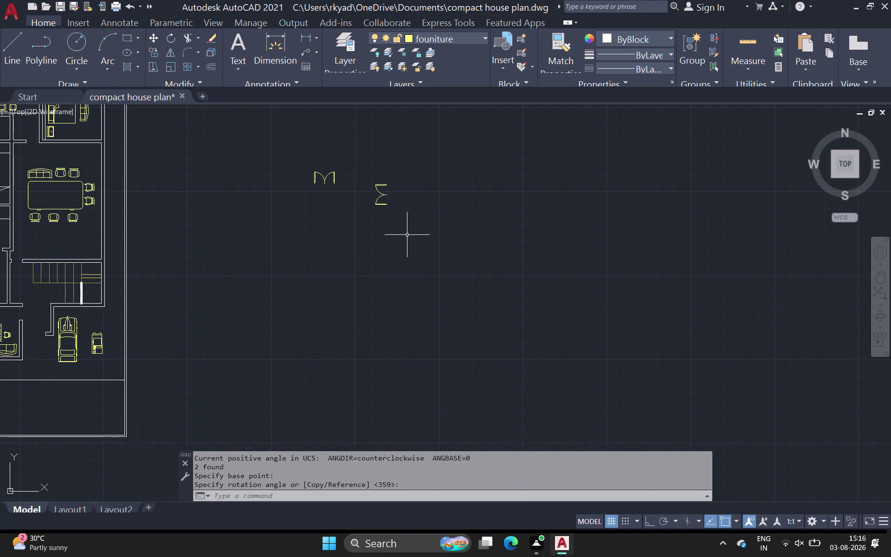
drag(365, 176, 365, 189)
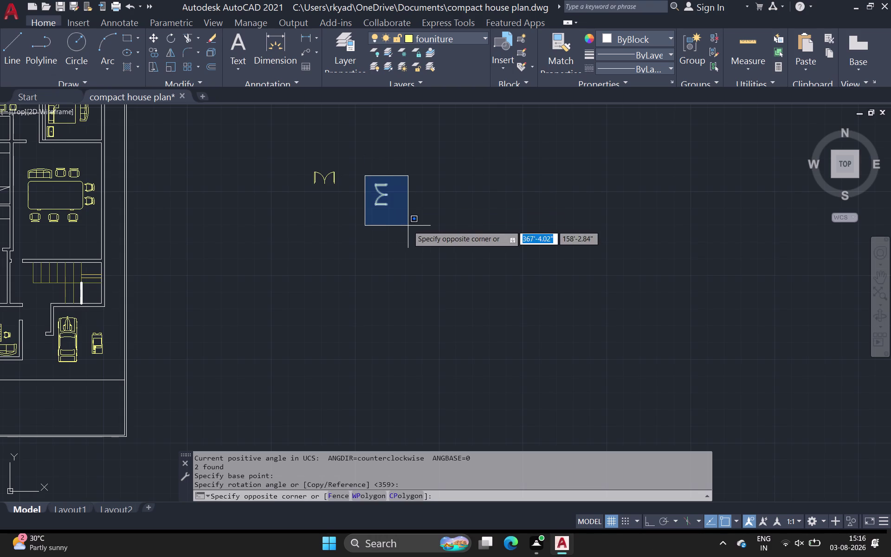
click(409, 226)
text(m)
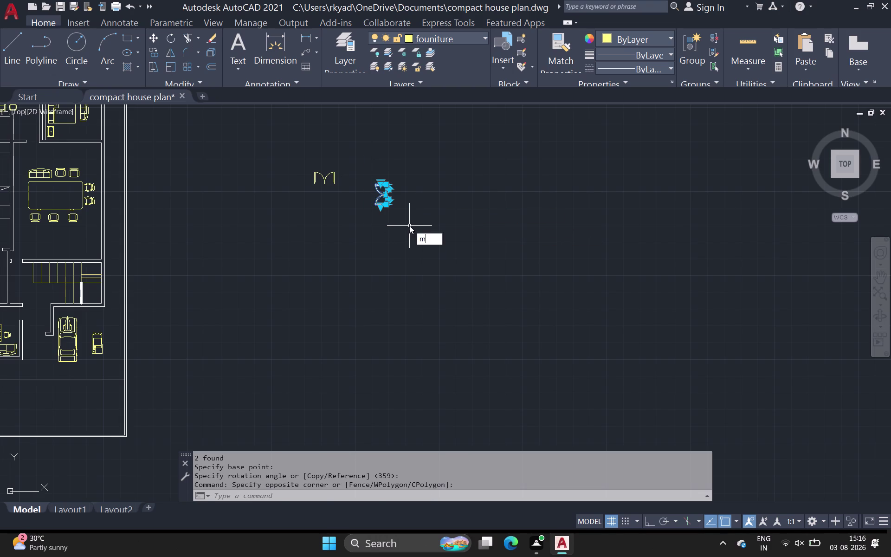
key(space)
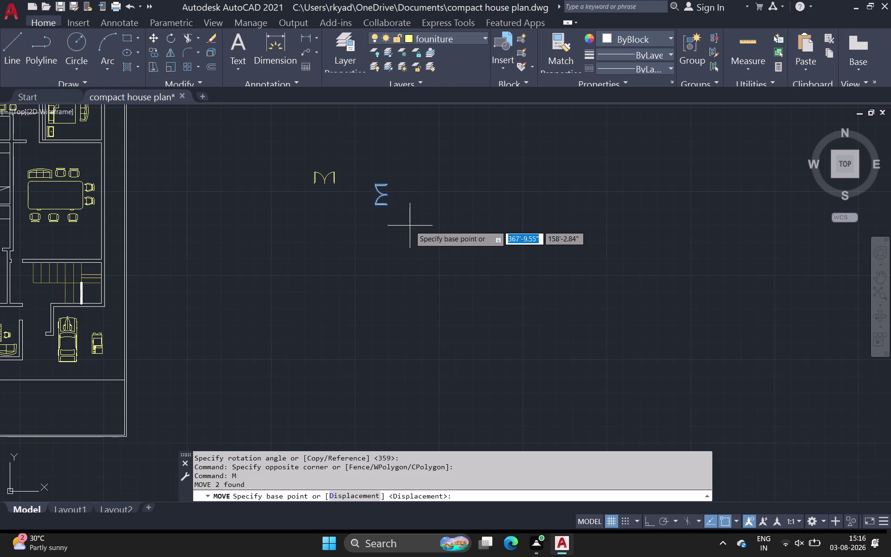
key(space)
key(Escape)
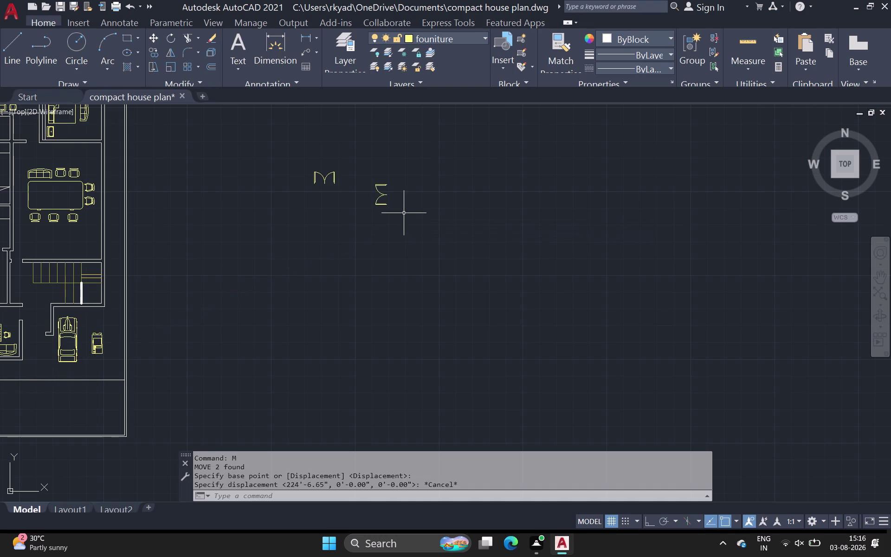
drag(366, 177, 367, 201)
click(401, 224)
text(c)
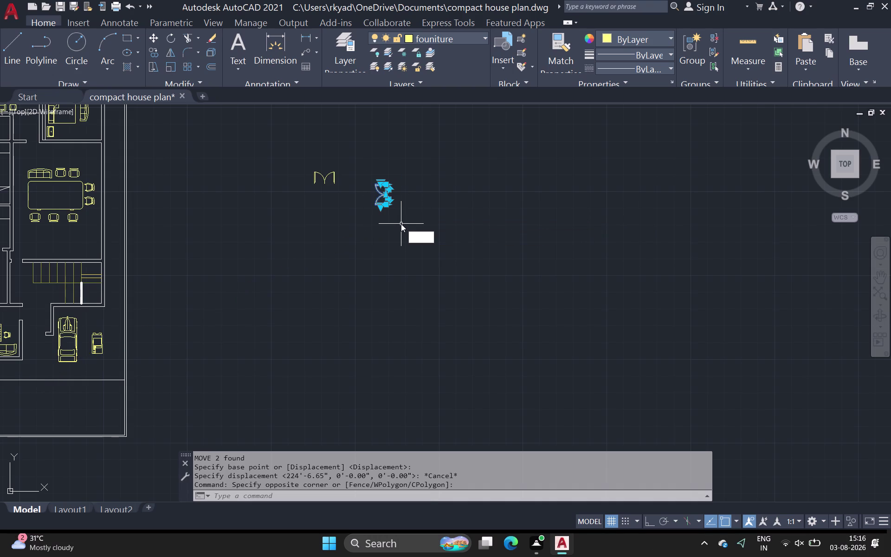
text(o)
key(space)
Copy the double door swing and place the copy to the right.
scroll(up, 3)
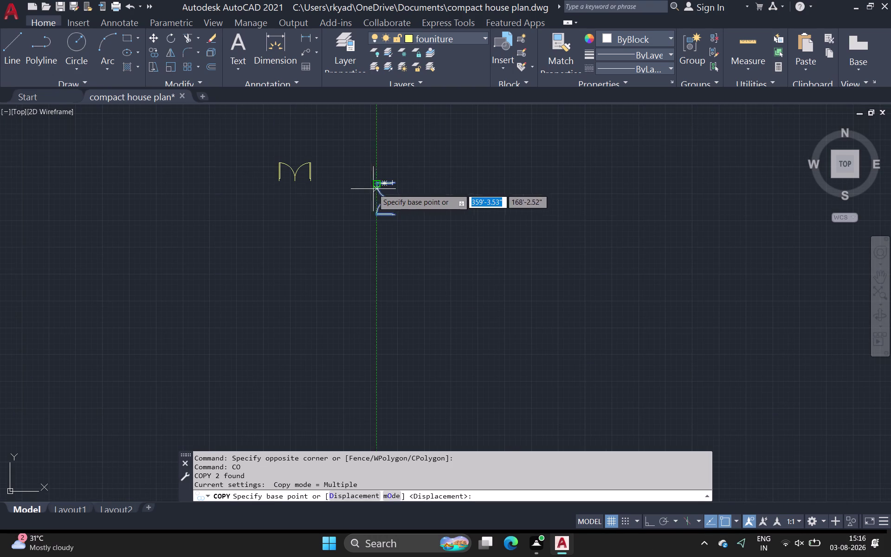
click(394, 182)
click(491, 185)
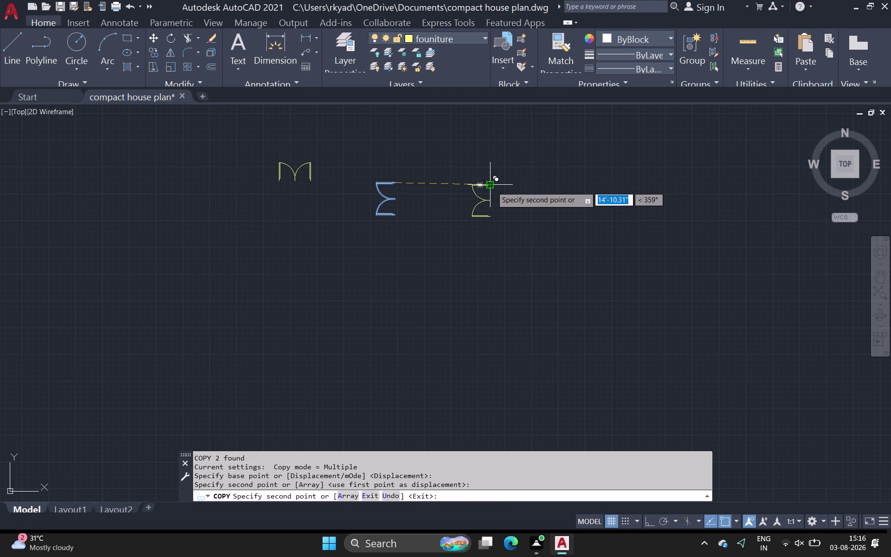
key(Escape)
Move one arc of the copy up and right, apart from the other leaf.
click(486, 183)
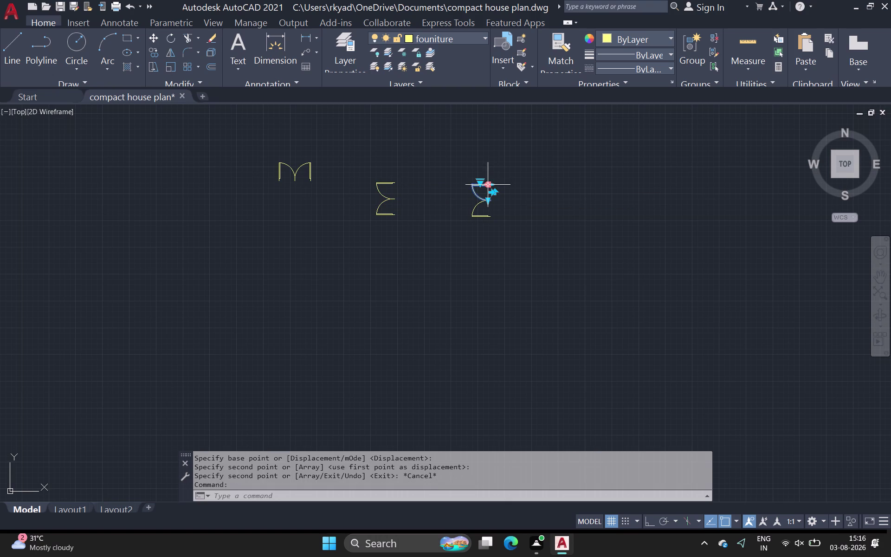
key(m)
key(space)
drag(493, 184, 501, 180)
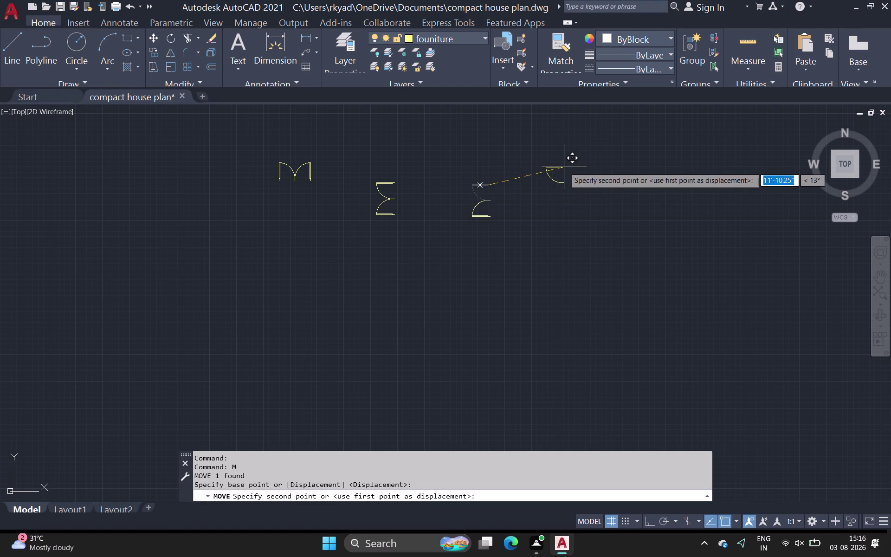
click(575, 185)
key(Escape)
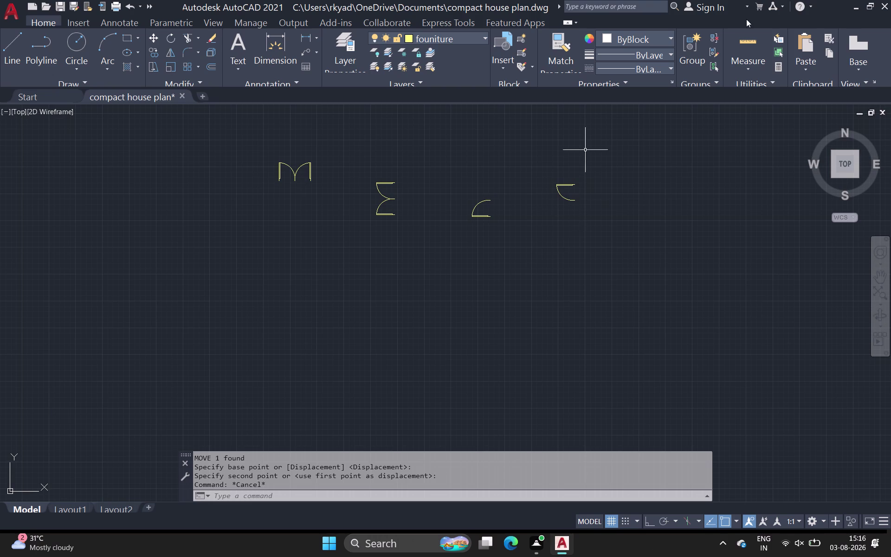
click(545, 180)
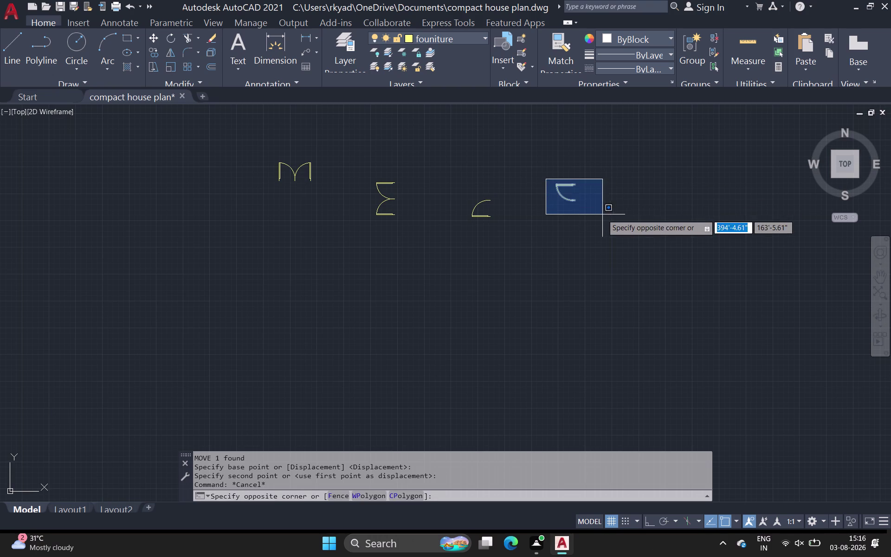
Mirror the upper single door swing into a half-round pair, keeping the original.
click(602, 215)
text(mi)
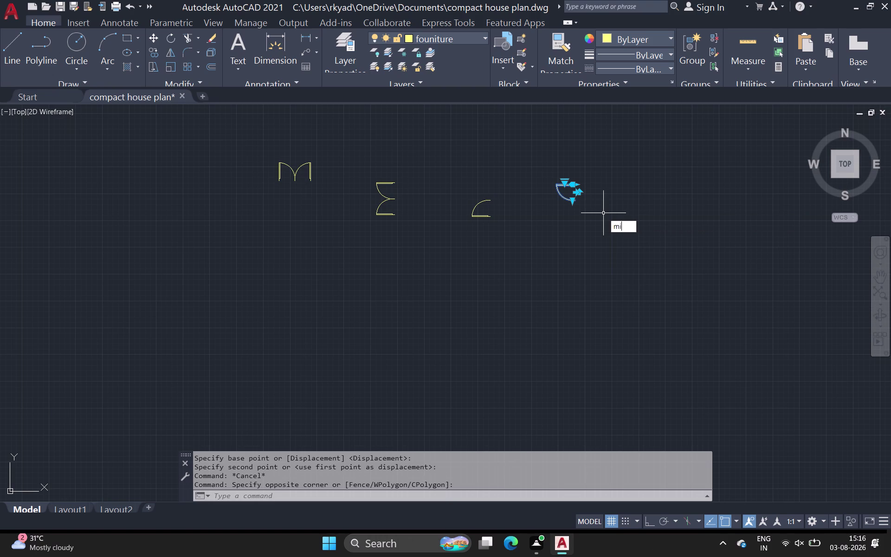
key(Return)
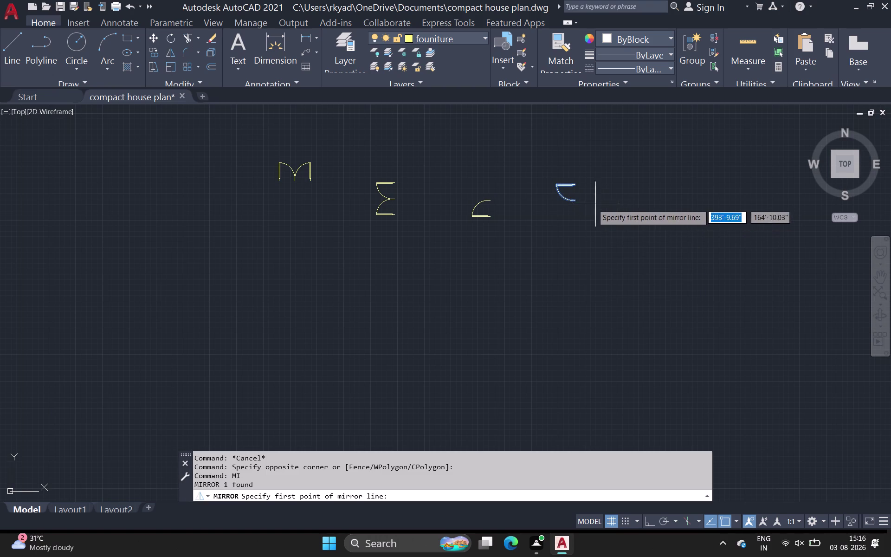
click(575, 184)
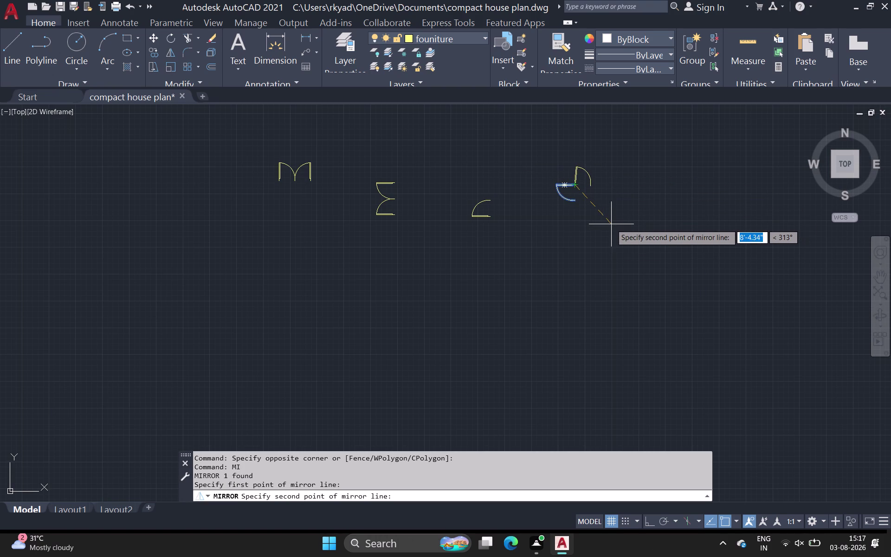
click(577, 115)
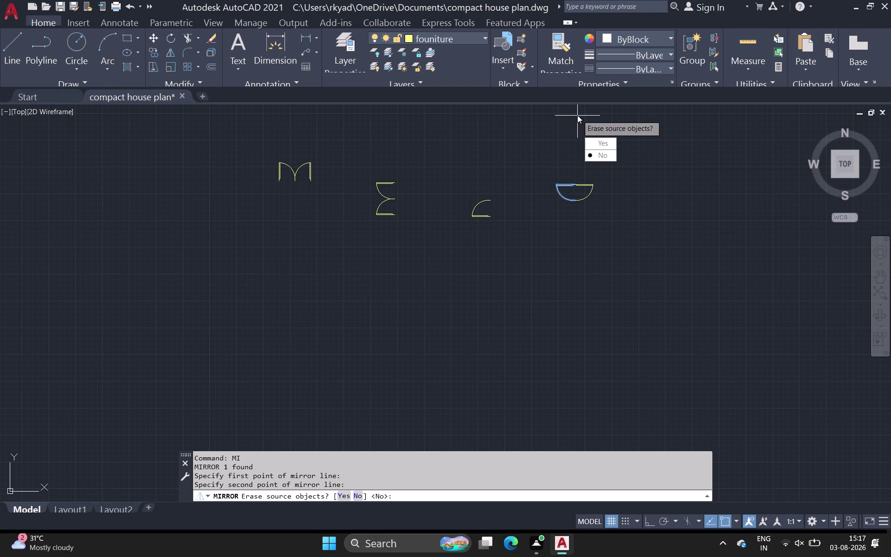
drag(609, 152, 577, 116)
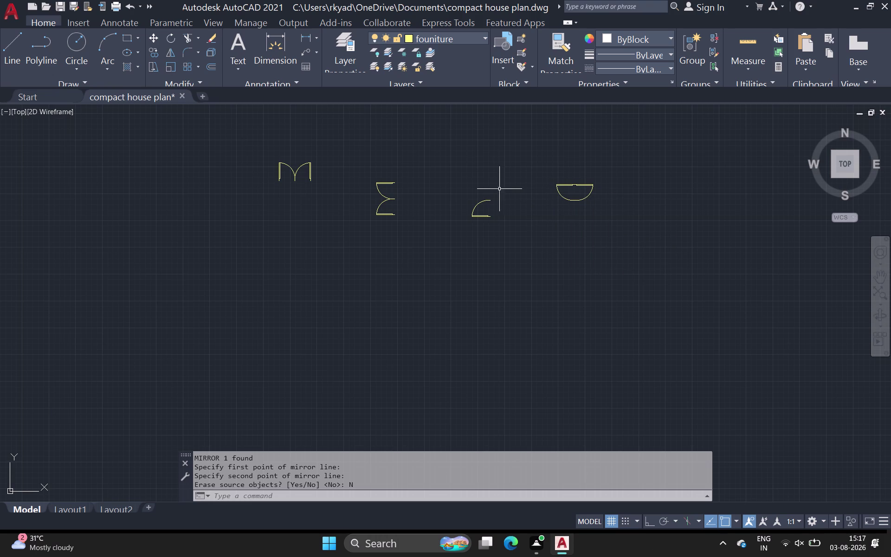
Rotate the lower single door swing 90° about its pivot point.
click(466, 193)
click(517, 234)
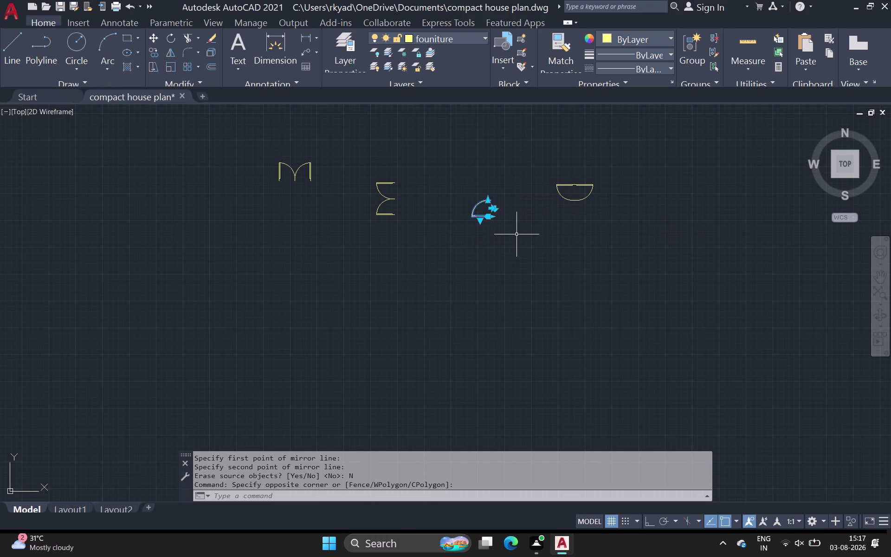
text(ro)
key(space)
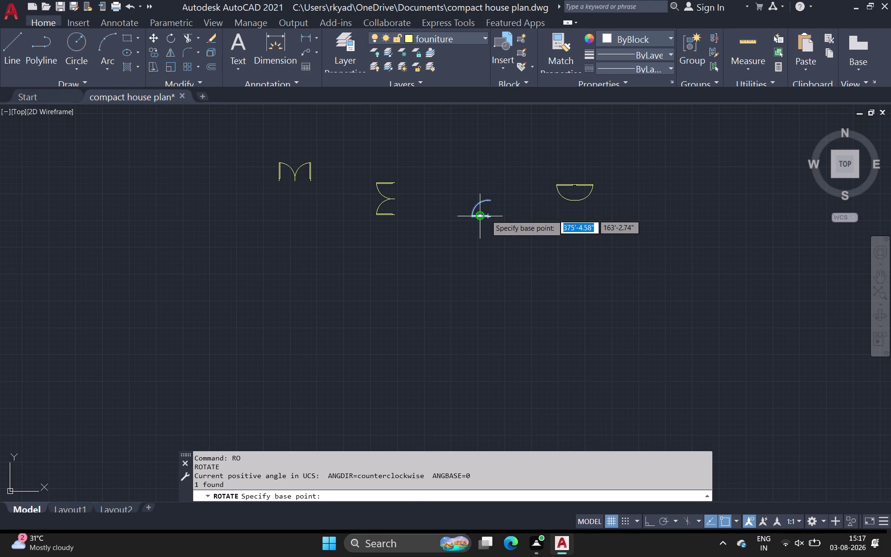
drag(486, 215, 484, 224)
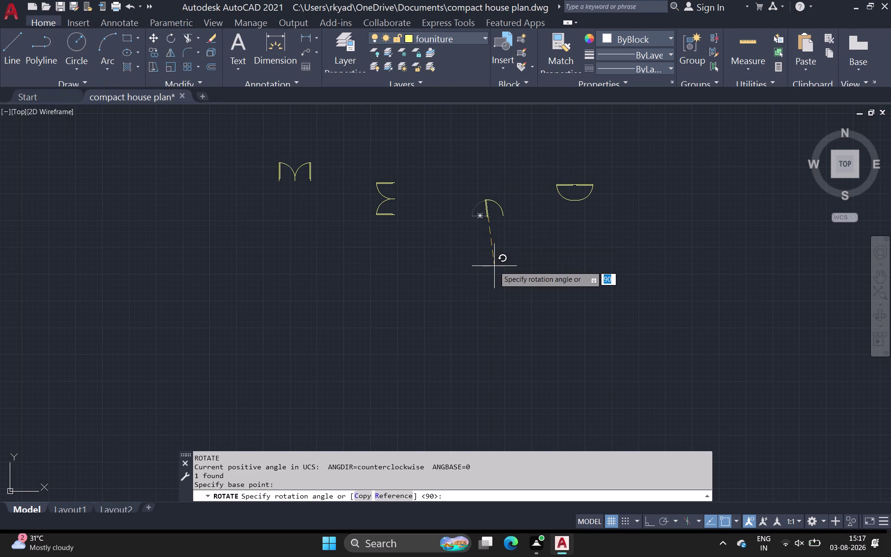
scroll(up, 3)
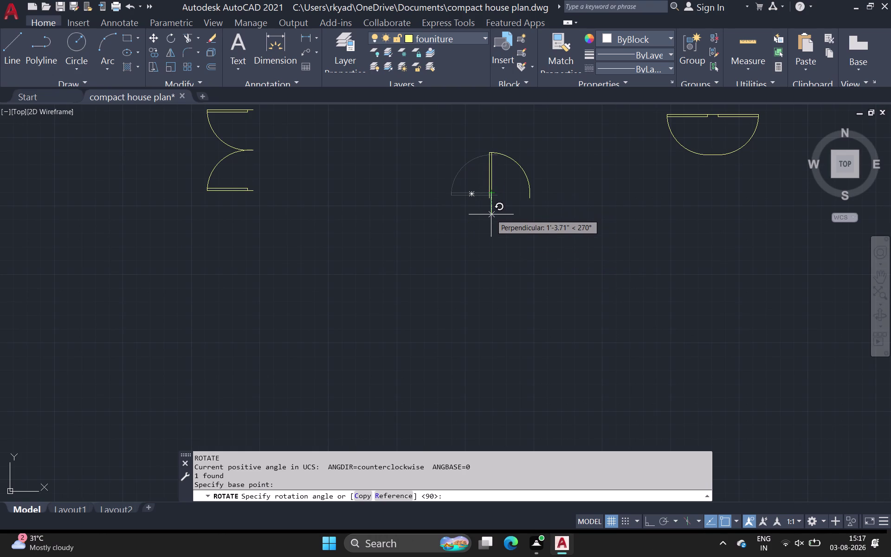
click(491, 214)
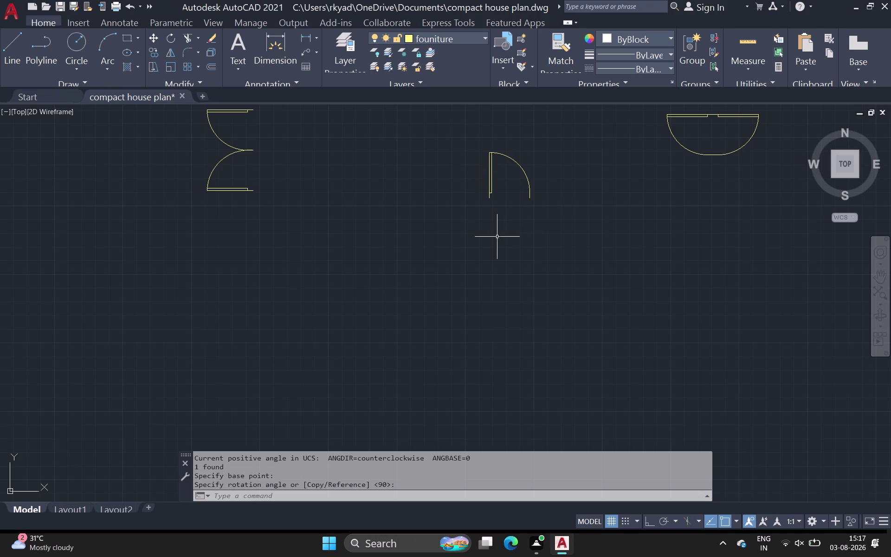
scroll(down, 3)
middle_drag(450, 269, 462, 281)
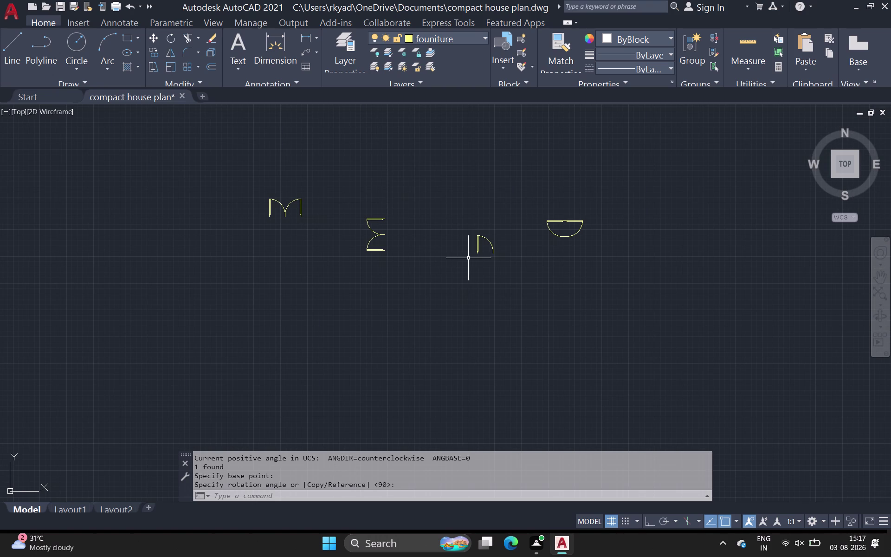
scroll(down, 3)
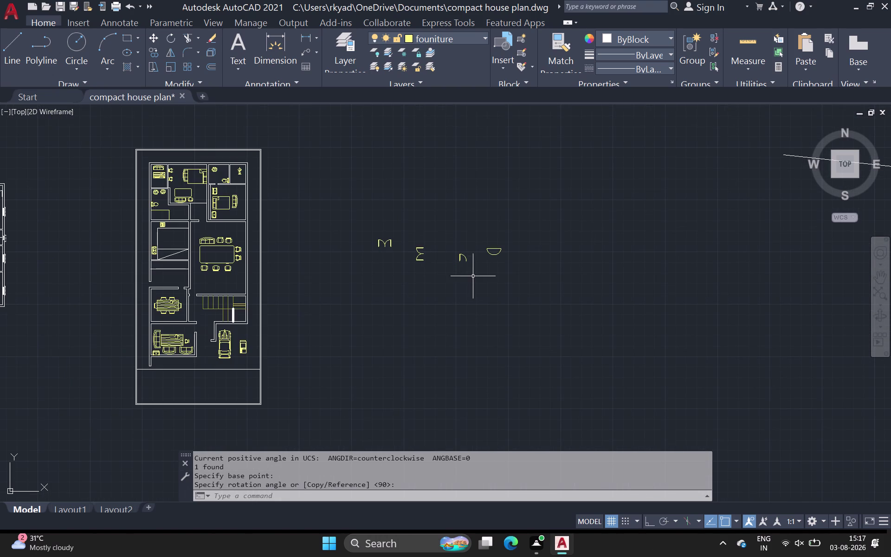
scroll(up, 3)
middle_drag(335, 257, 338, 255)
scroll(down, 3)
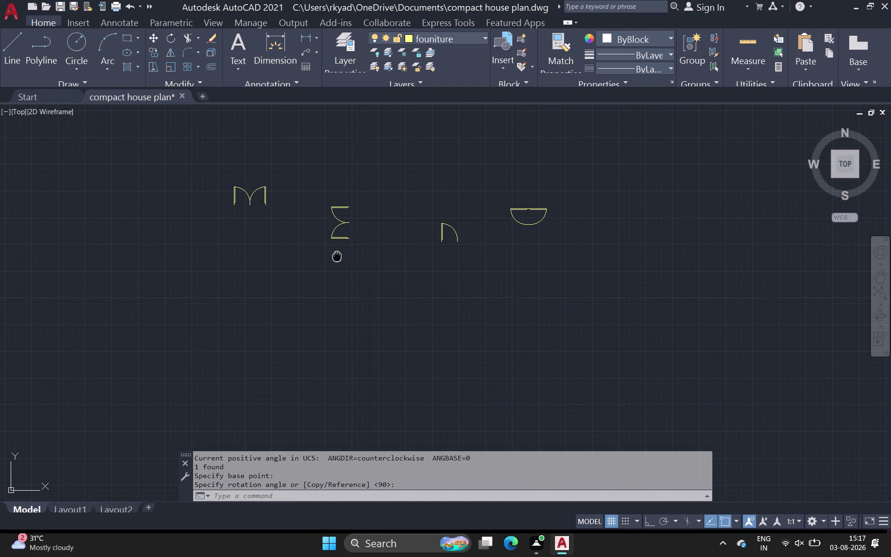
Copy the left double door swing into the wall opening beside the parked car.
middle_drag(338, 255, 376, 231)
drag(302, 181, 304, 189)
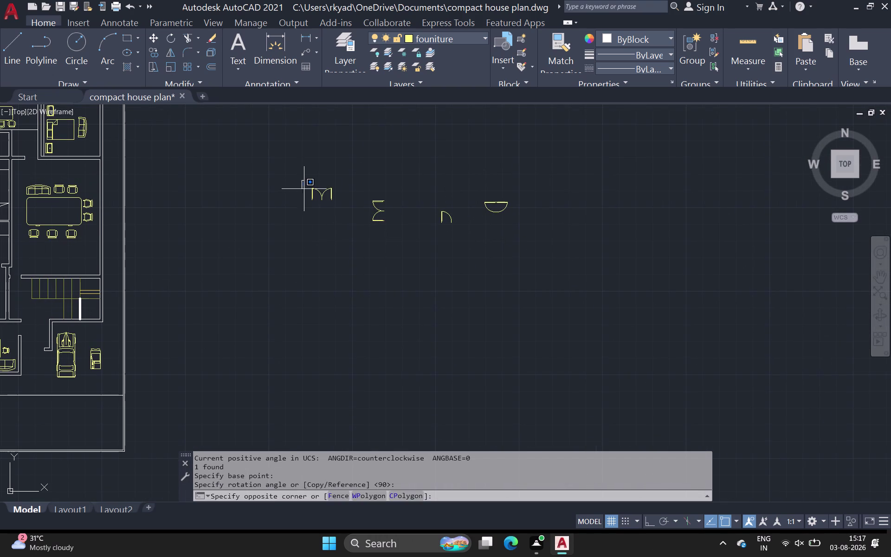
drag(304, 188, 313, 197)
click(350, 208)
key(c)
text(o)
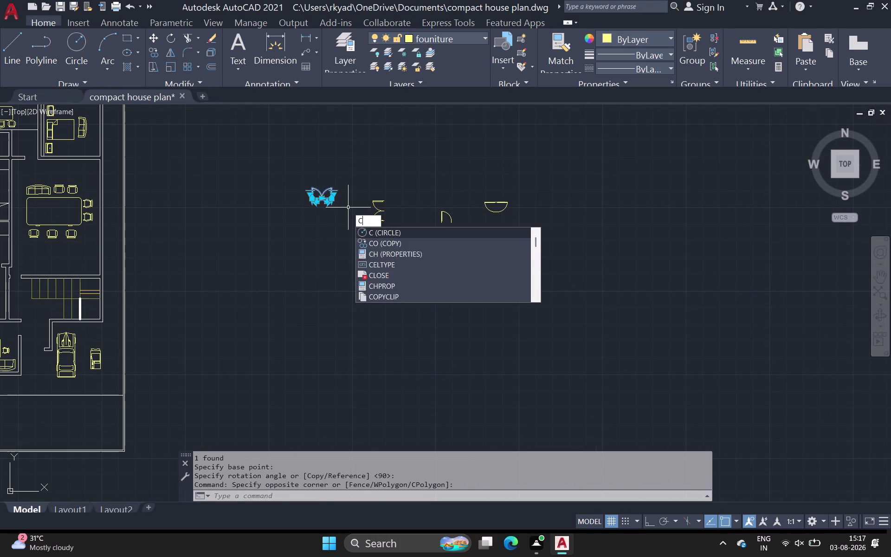
key(space)
scroll(up, 3)
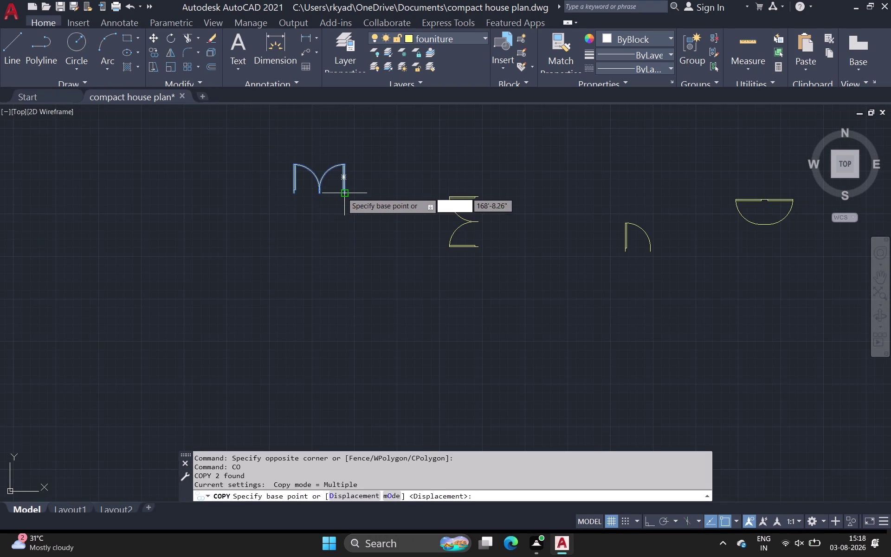
click(344, 192)
scroll(down, 3)
middle_drag(221, 255, 324, 181)
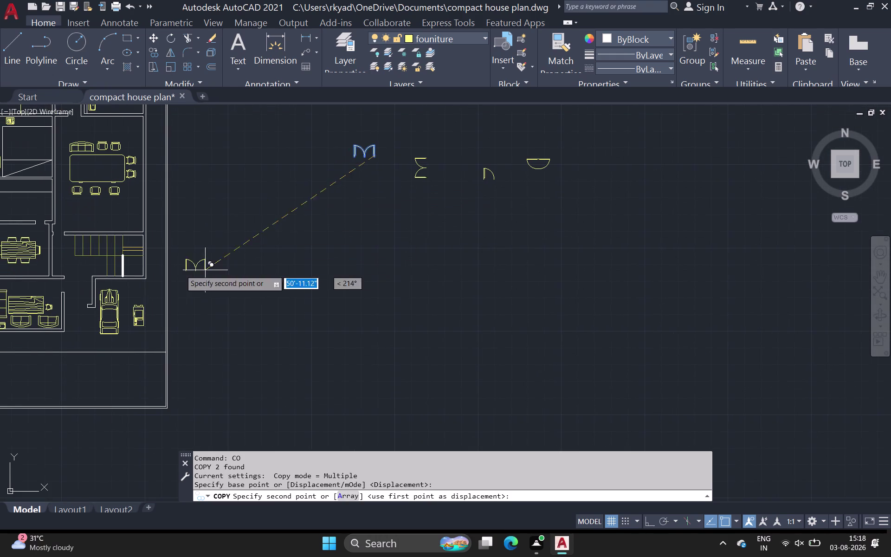
scroll(up, 3)
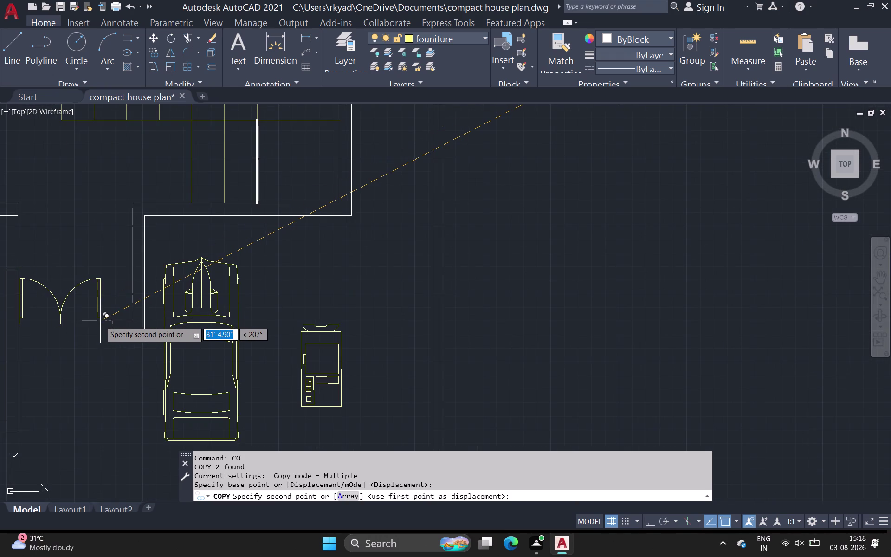
scroll(up, 3)
middle_drag(104, 322, 147, 272)
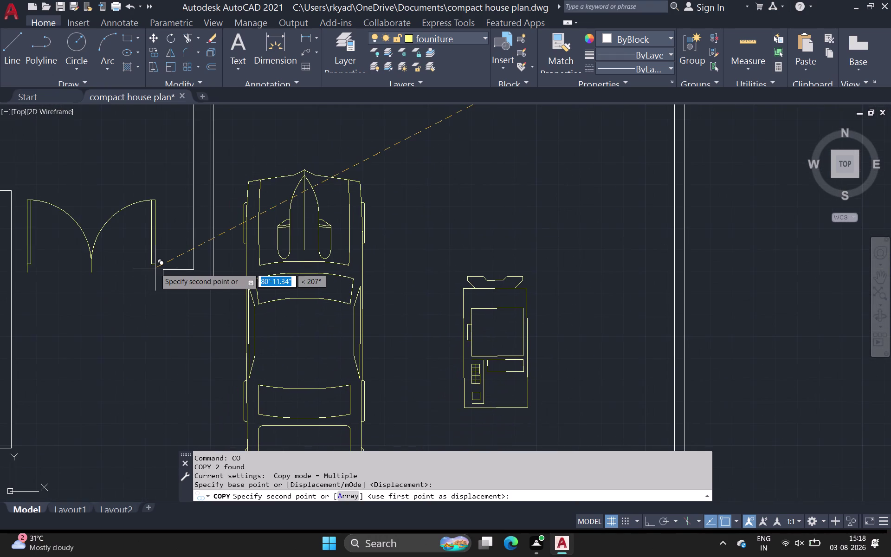
click(154, 265)
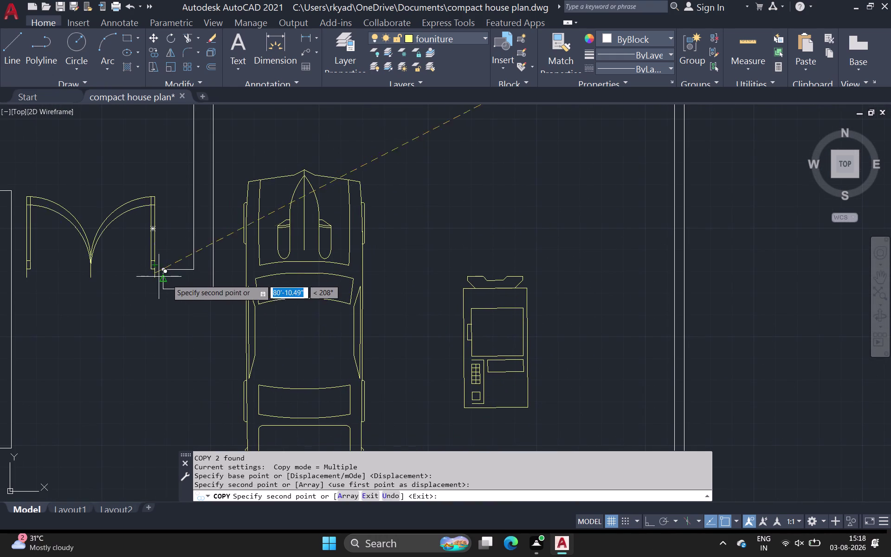
key(Escape)
scroll(down, 3)
middle_drag(172, 293, 198, 275)
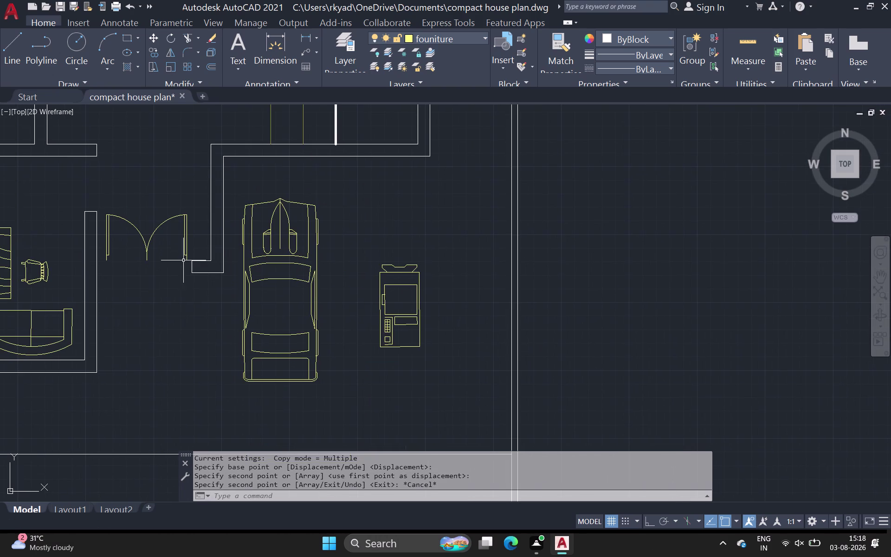
Try joining the two double-door leaves into one object with JOIN.
click(185, 251)
click(133, 228)
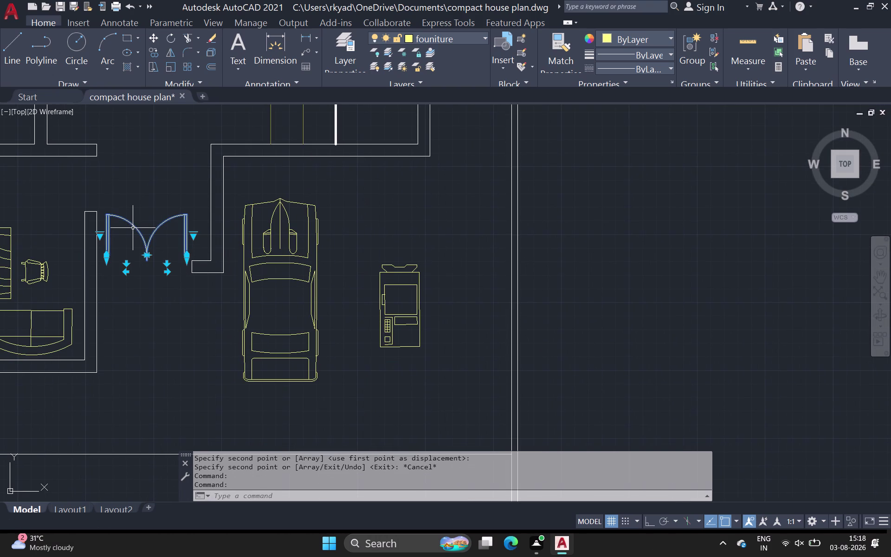
text(jo)
key(space)
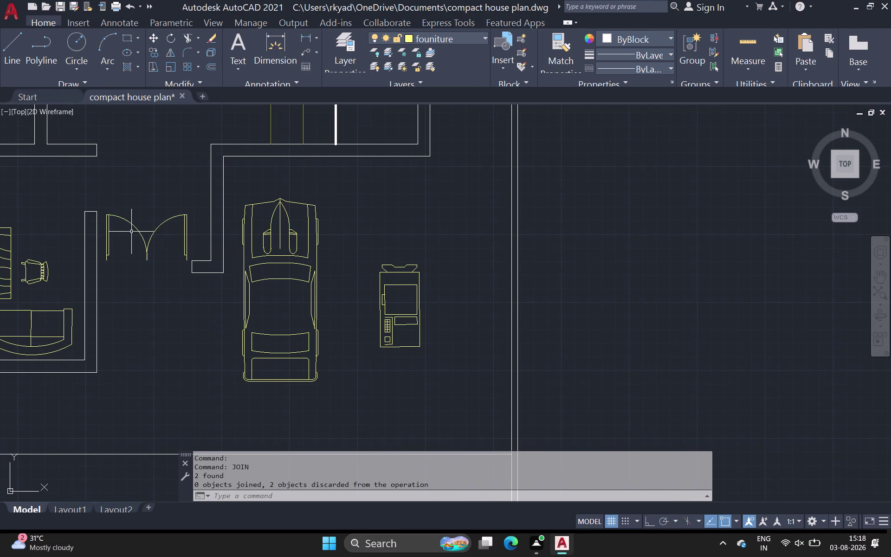
Scale both door leaves down from the left jamb.
click(108, 216)
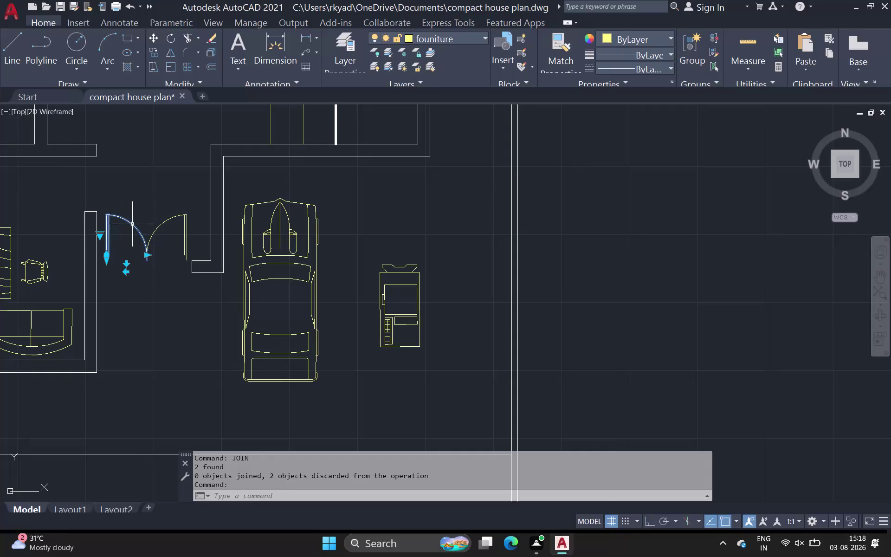
click(161, 224)
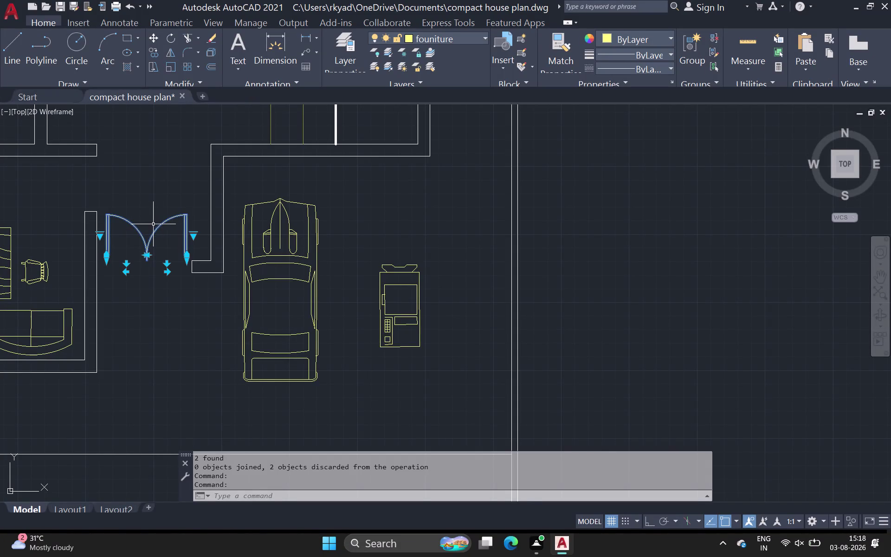
text(sc)
key(space)
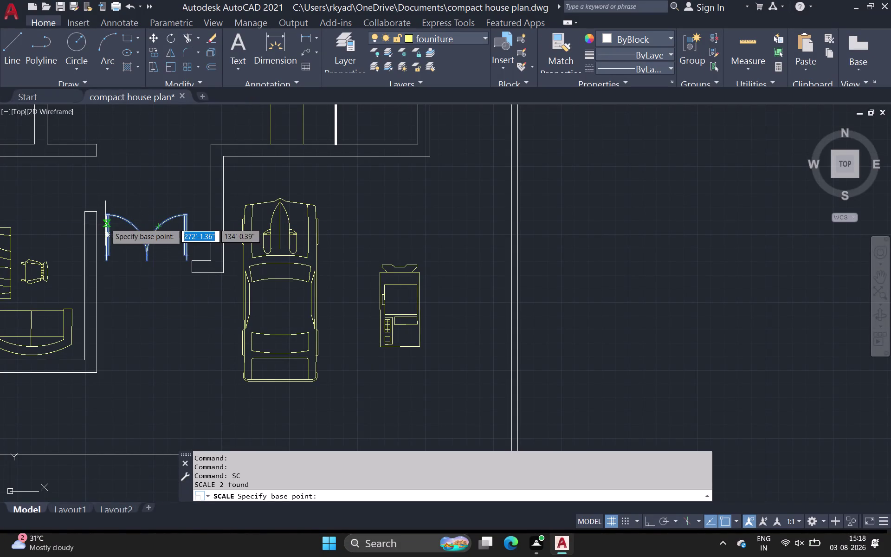
click(106, 263)
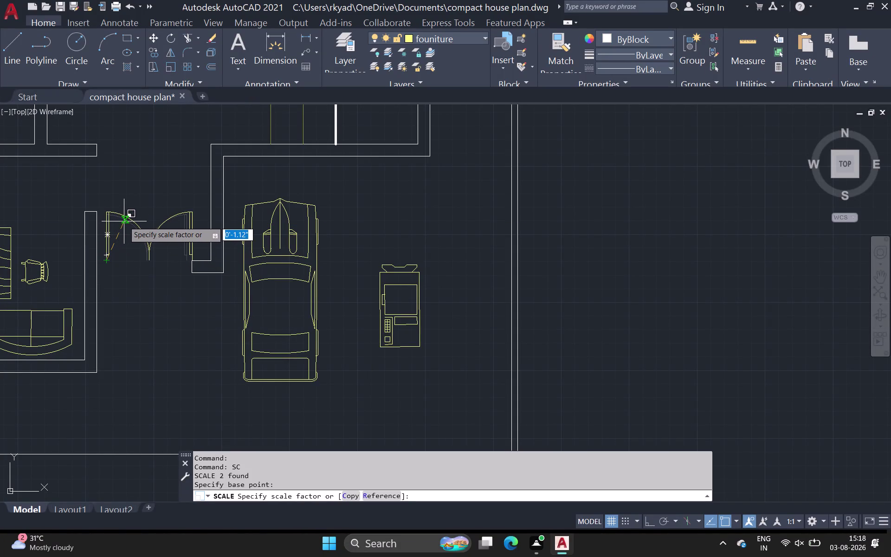
click(125, 219)
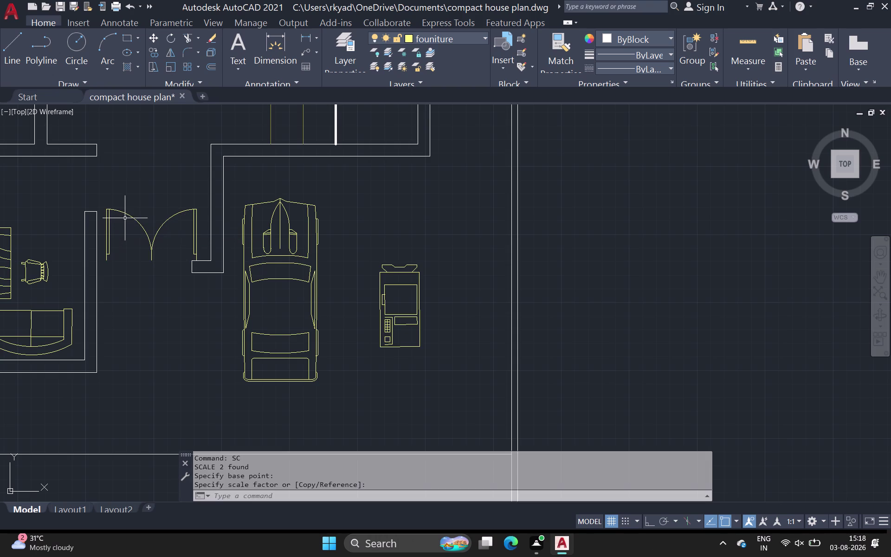
Move both door leaves so they sit between the walls of the opening.
click(110, 251)
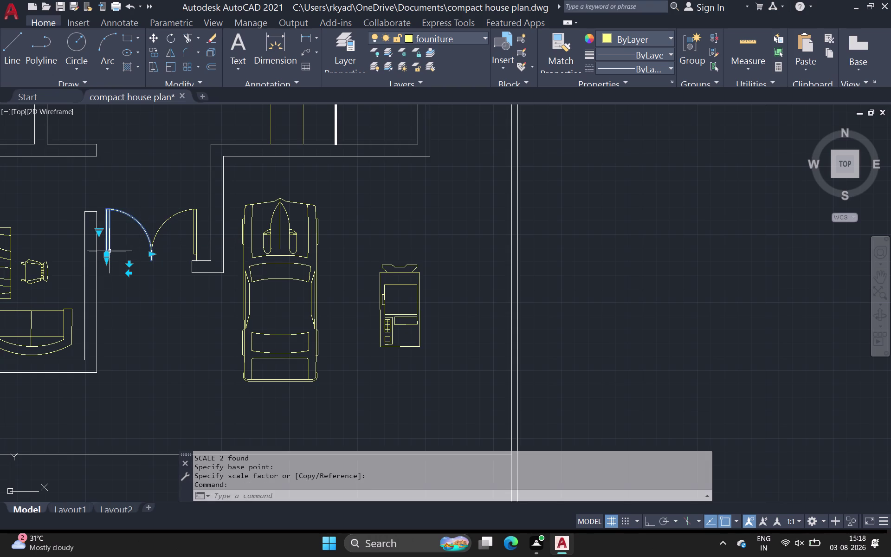
text(m)
key(space)
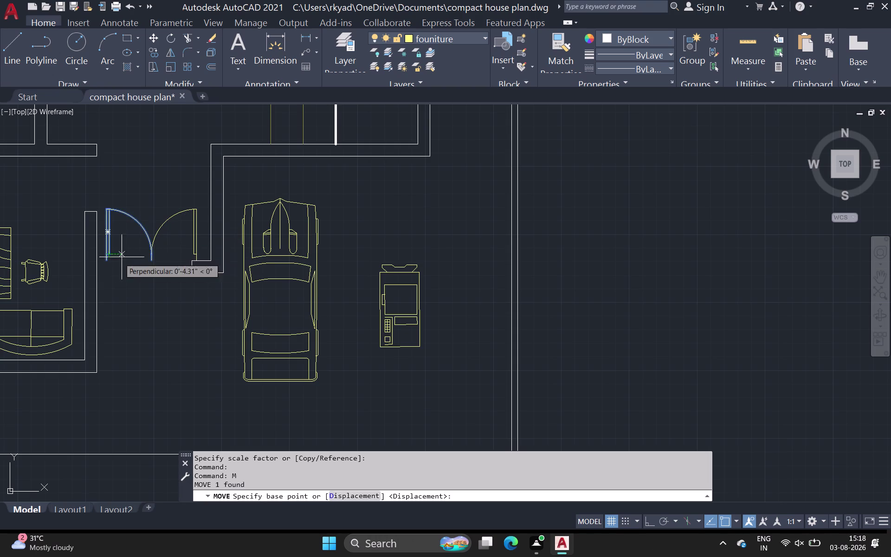
click(167, 218)
key(Escape)
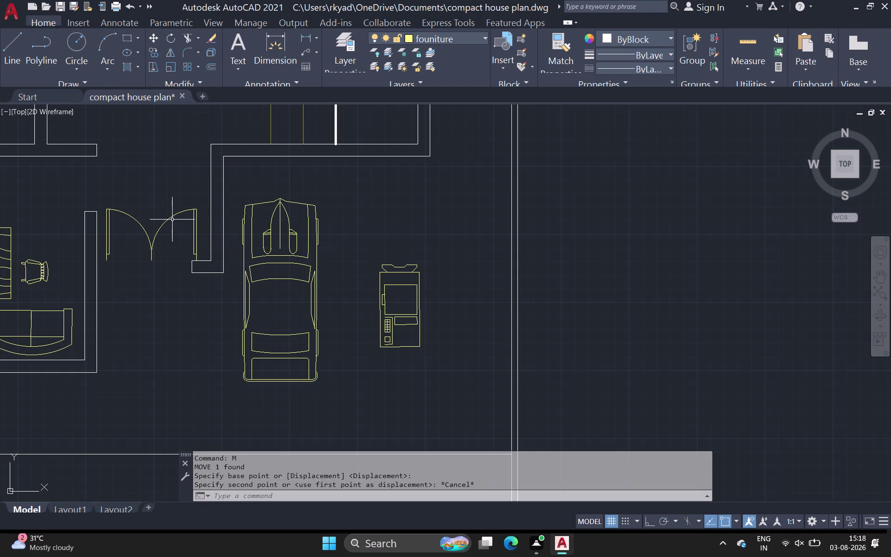
click(172, 215)
click(136, 221)
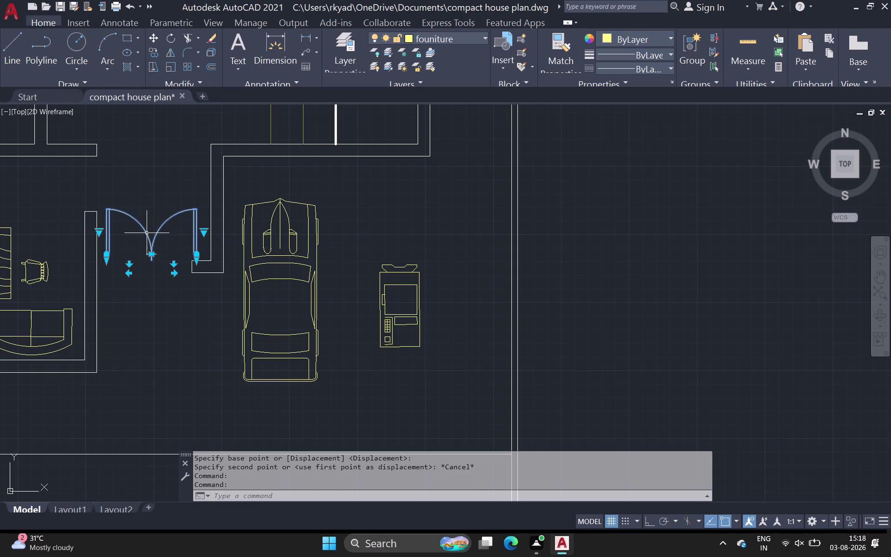
key(m)
key(space)
click(149, 253)
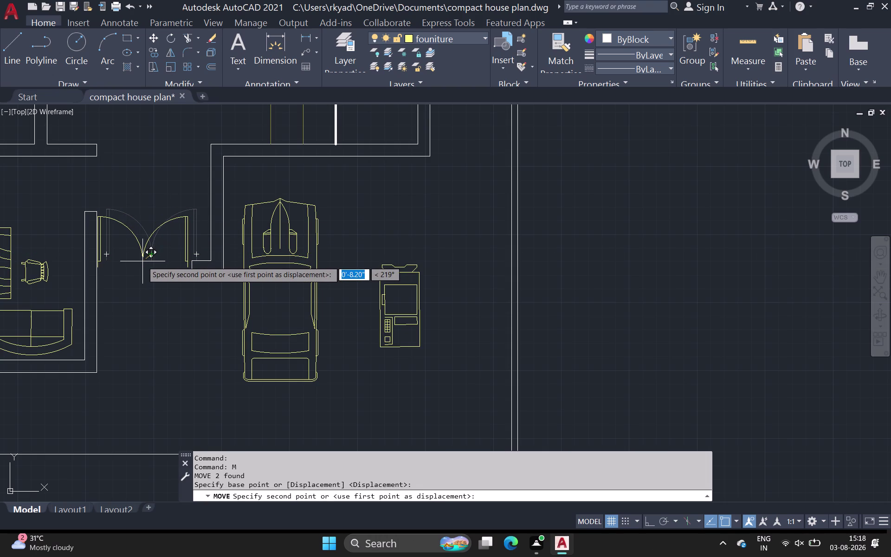
click(143, 261)
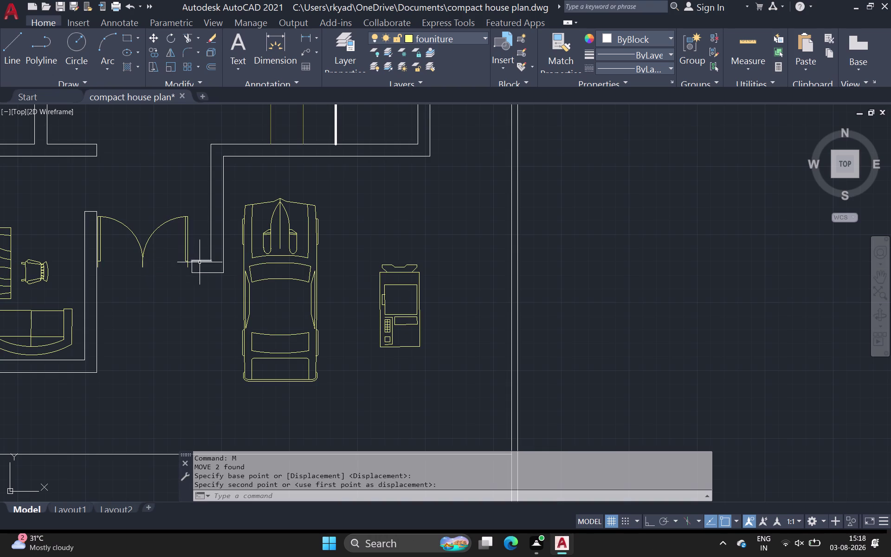
Draw short closing line segments at the wall end beside the double door.
scroll(up, 3)
click(12, 51)
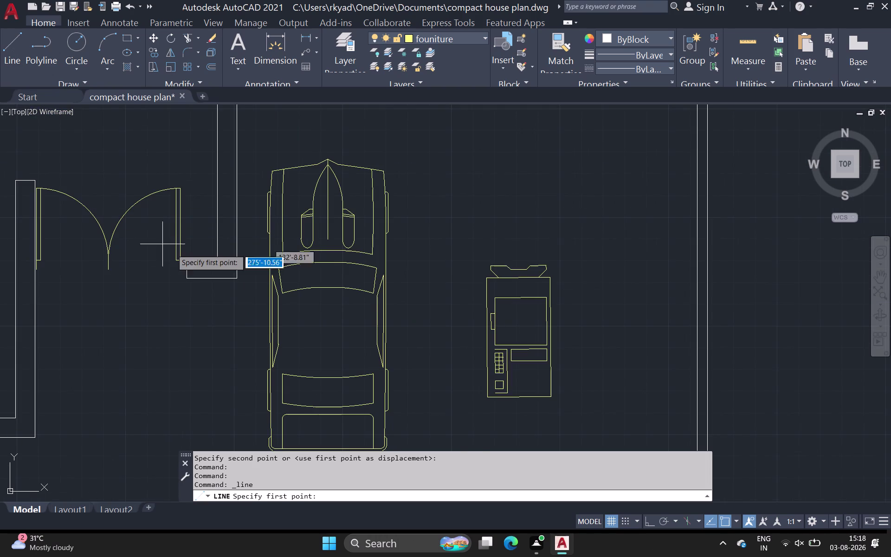
scroll(up, 3)
click(183, 258)
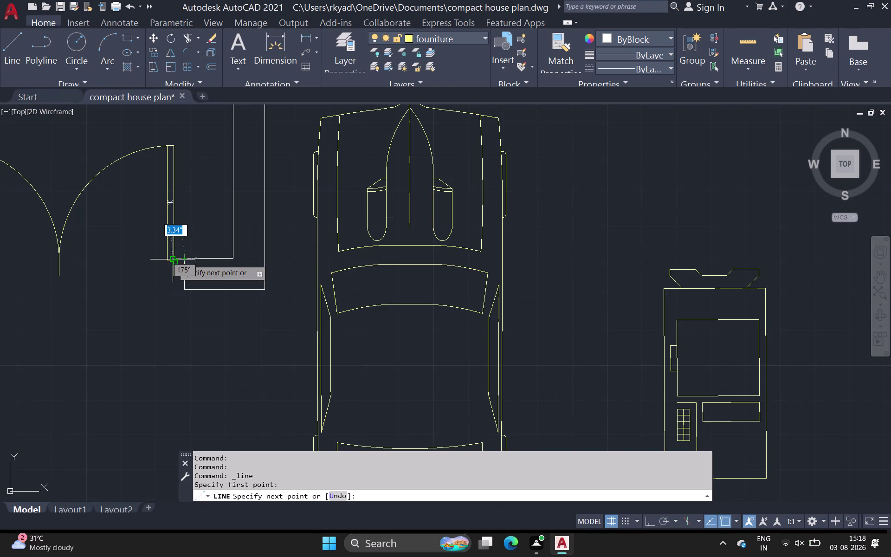
click(174, 258)
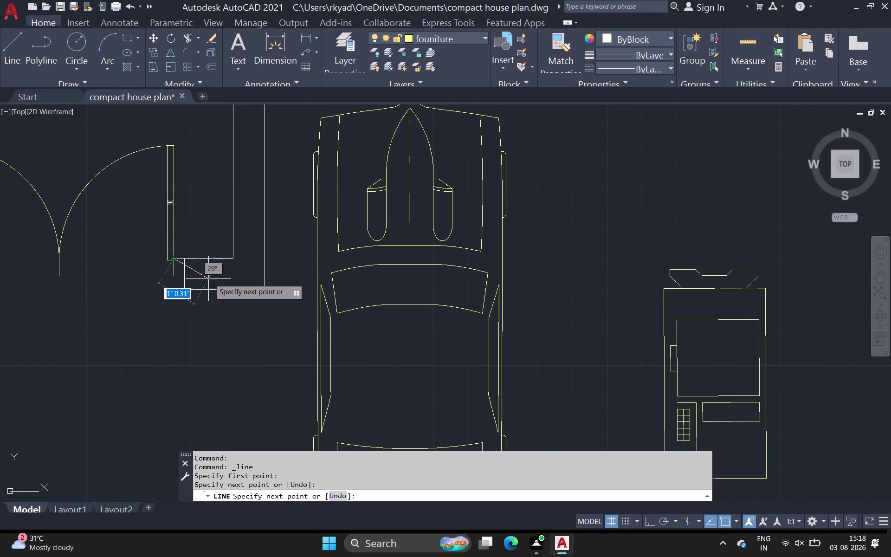
click(176, 290)
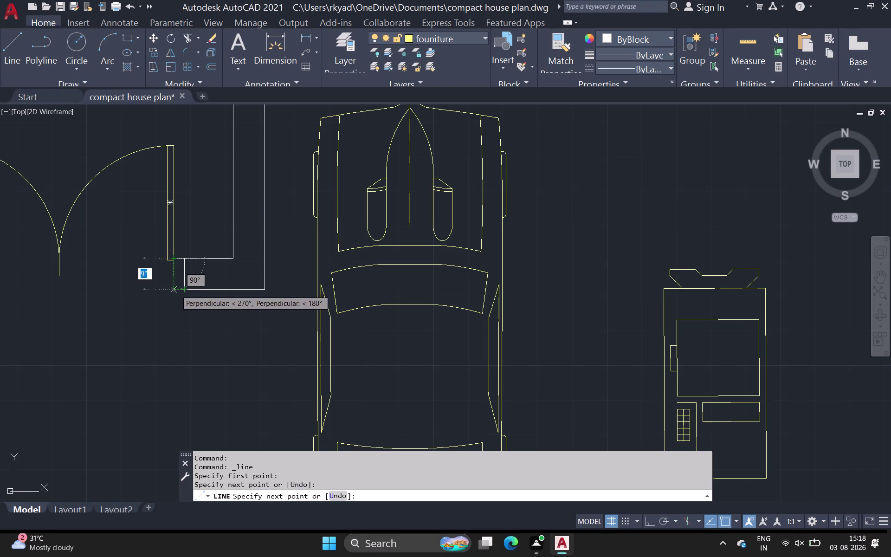
click(190, 291)
key(Escape)
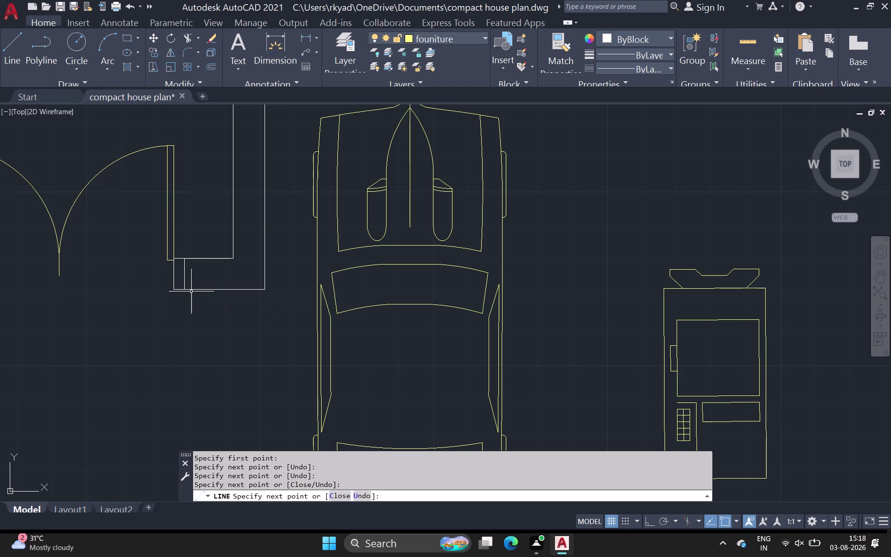
Erase the stray short line and zoom out to the spare door symbols.
click(185, 277)
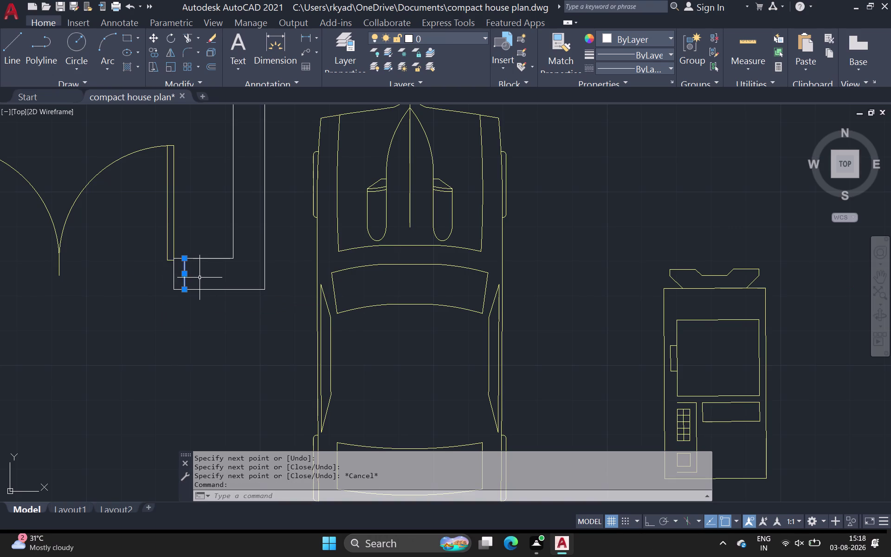
key(Delete)
scroll(down, 3)
middle_drag(214, 266, 224, 233)
scroll(up, 3)
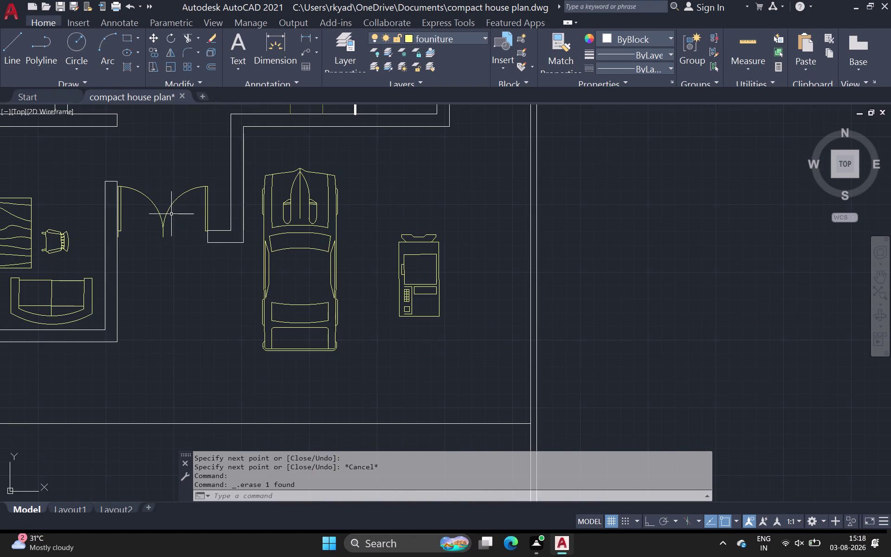
middle_drag(159, 191, 164, 258)
scroll(down, 3)
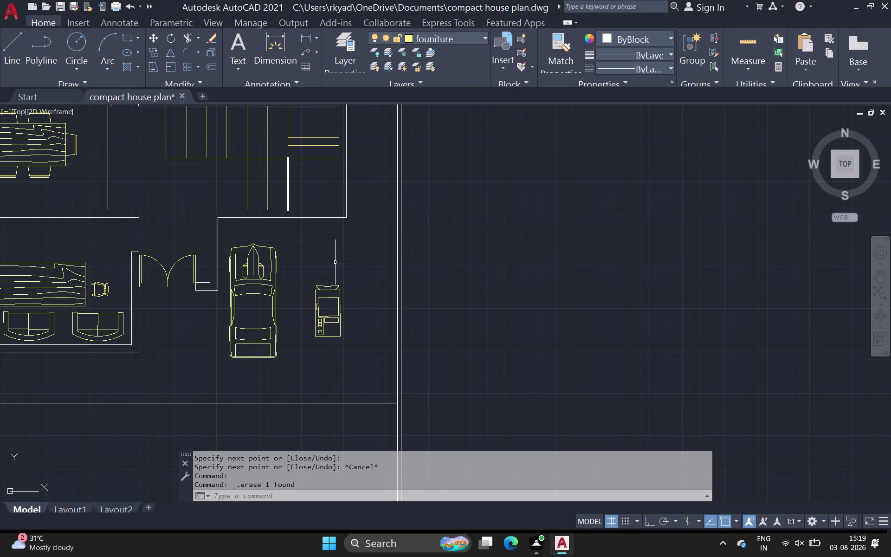
middle_drag(335, 263, 123, 320)
scroll(down, 3)
middle_drag(467, 214, 403, 260)
scroll(down, 3)
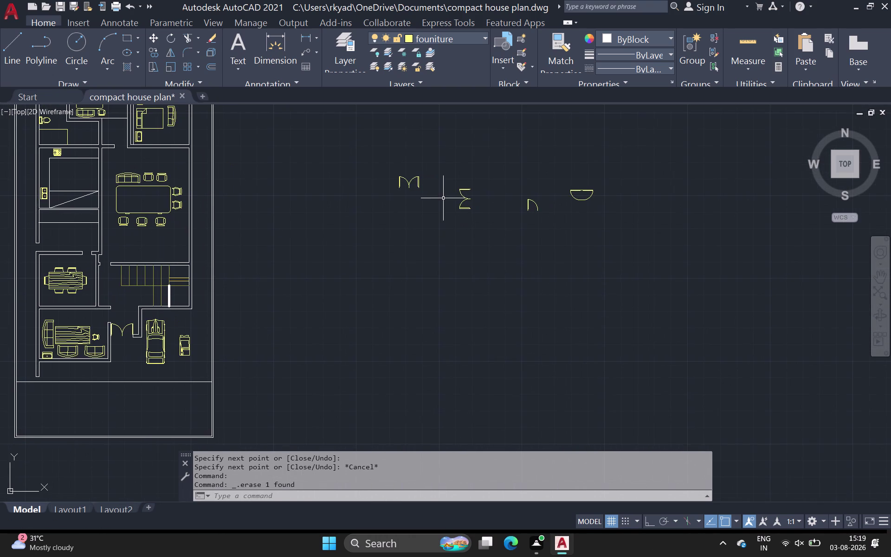
Select the E-shaped door symbol, then abandon a scale attempt on it.
drag(451, 175, 452, 183)
click(475, 215)
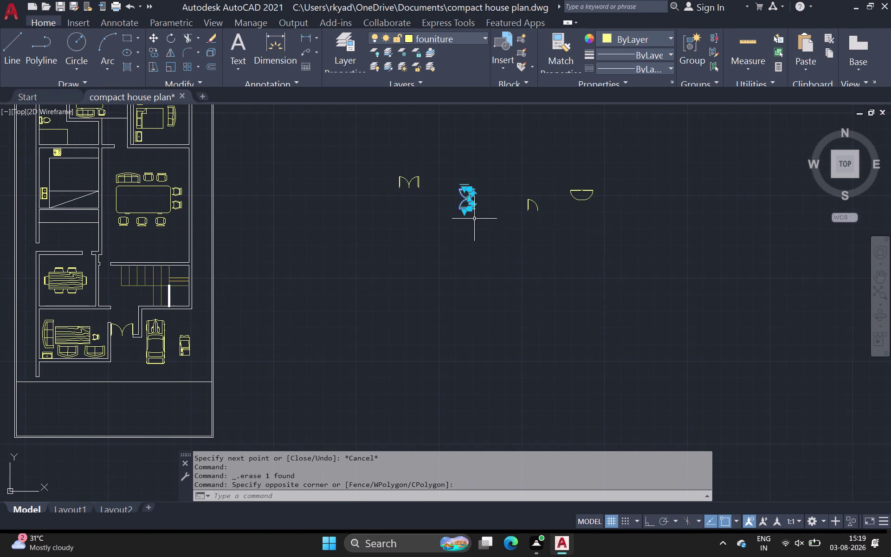
key(s)
key(c)
key(space)
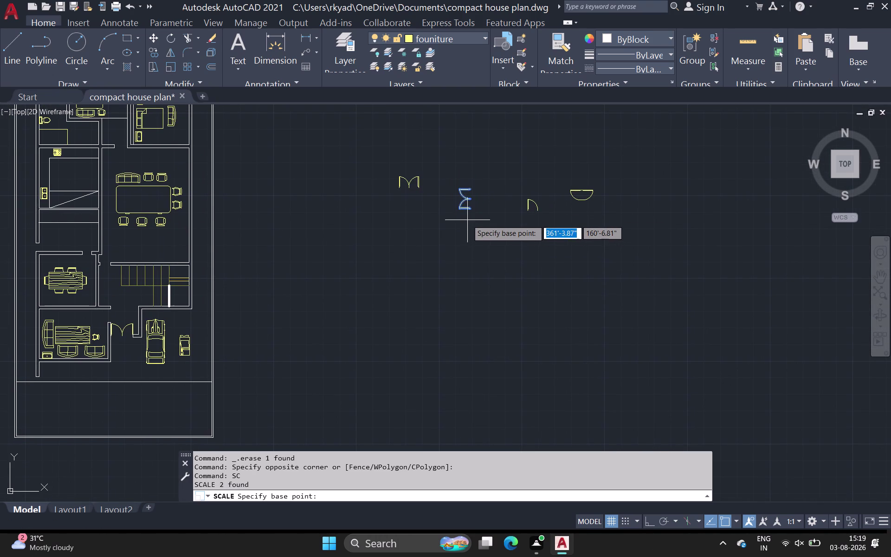
scroll(up, 3)
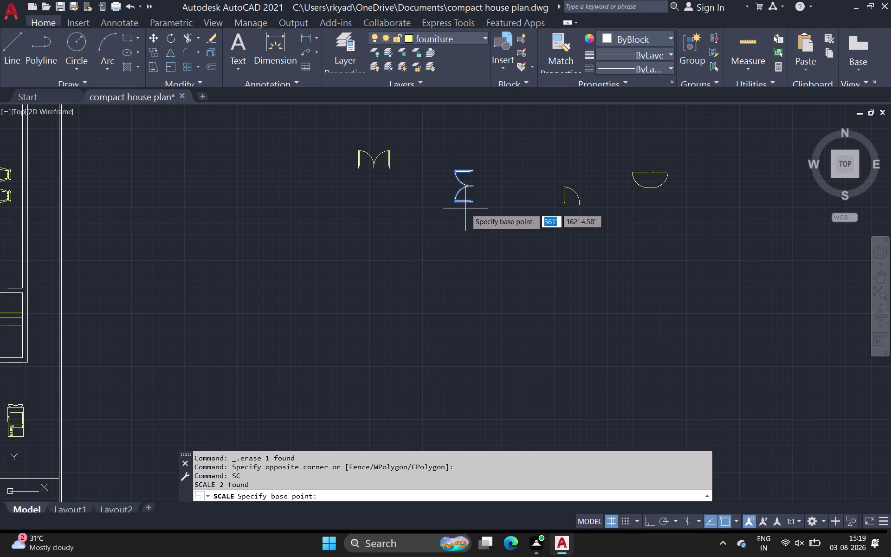
key(Escape)
scroll(down, 3)
middle_click(467, 233)
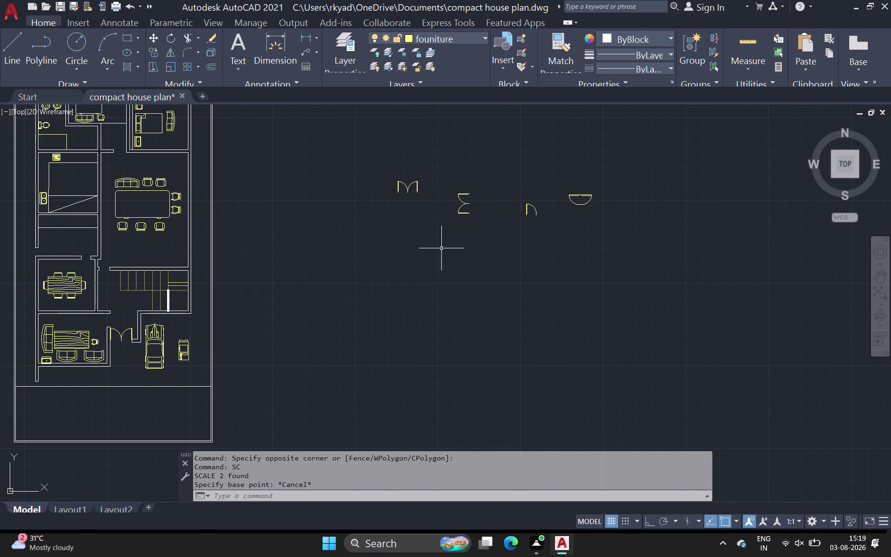
Reselect the double door swing, then abandon another resize attempt.
drag(453, 186, 463, 204)
click(498, 225)
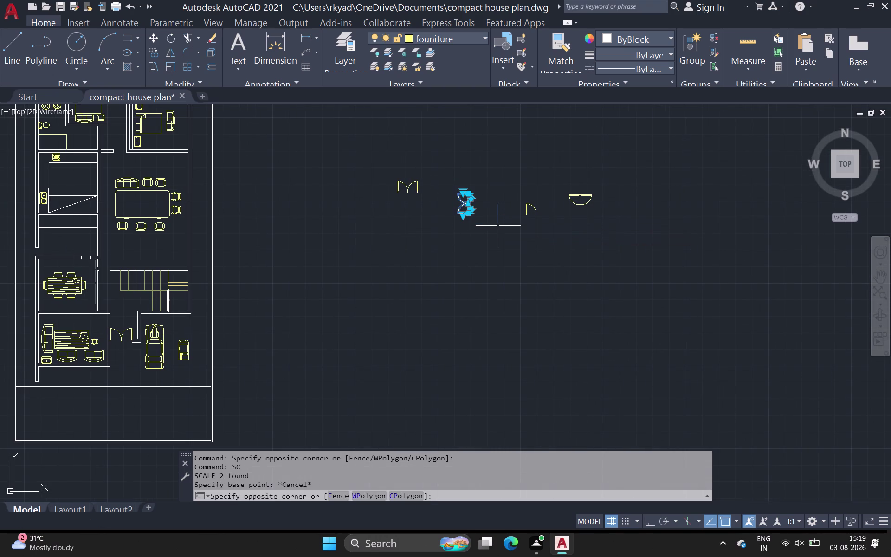
key(c)
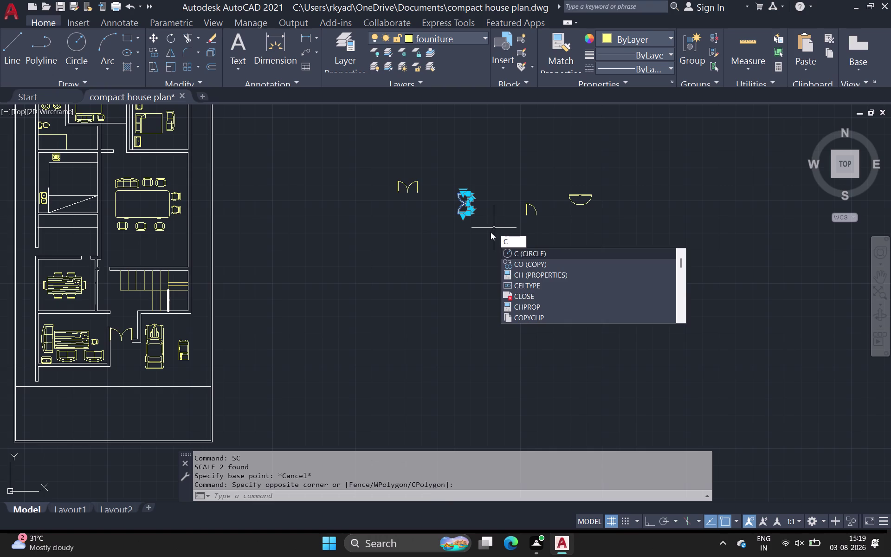
key(BackSpace)
key(space)
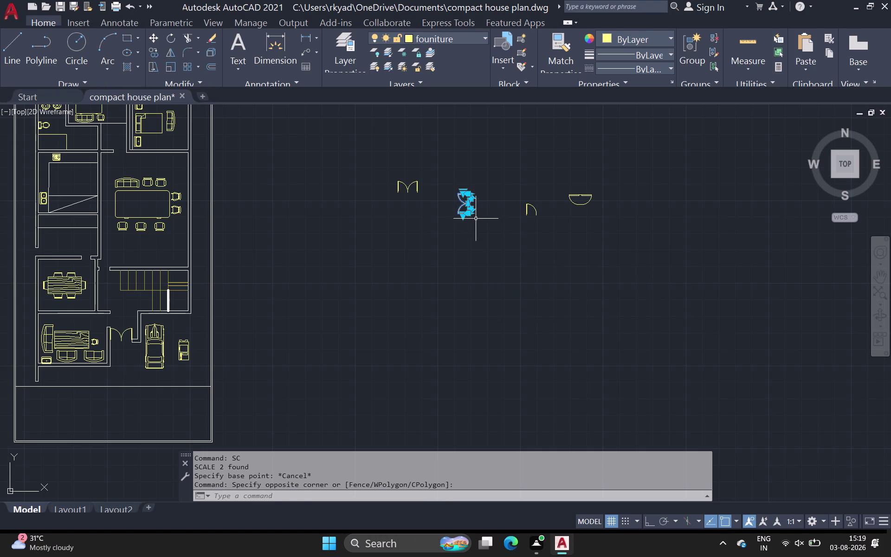
click(468, 210)
click(397, 258)
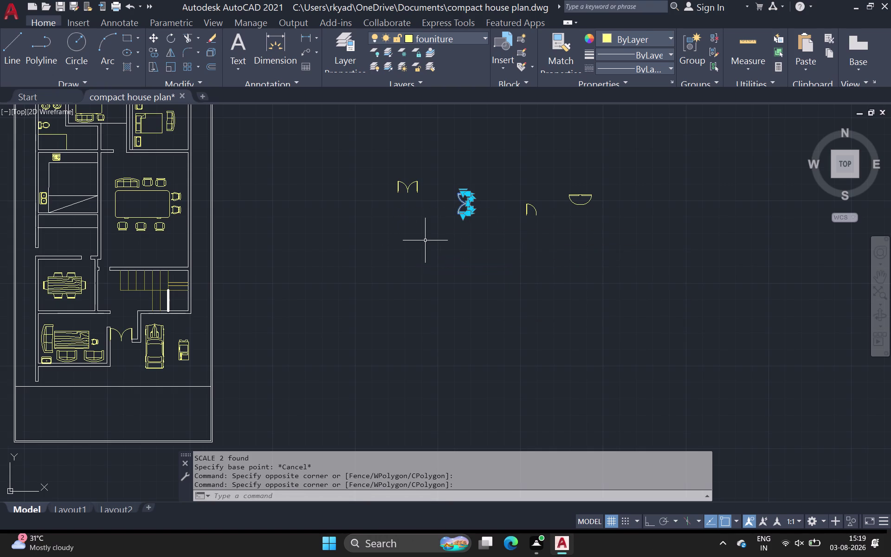
key(space)
drag(467, 213, 460, 219)
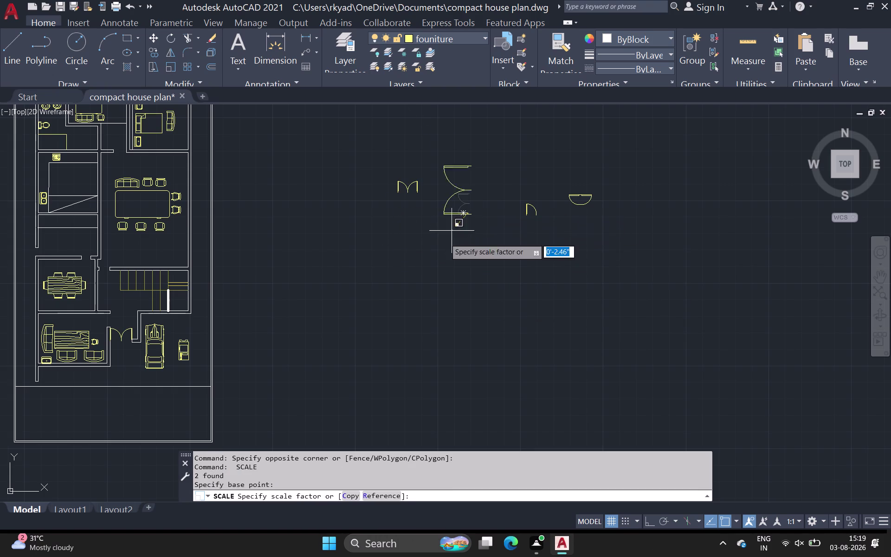
key(Escape)
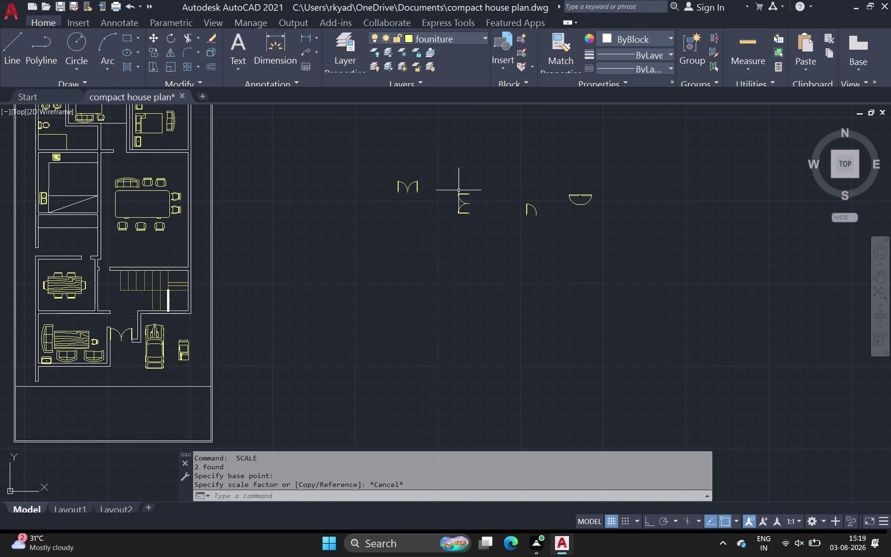
Copy the double door swing to a spot below the row of spare symbols.
drag(459, 190, 461, 201)
click(492, 227)
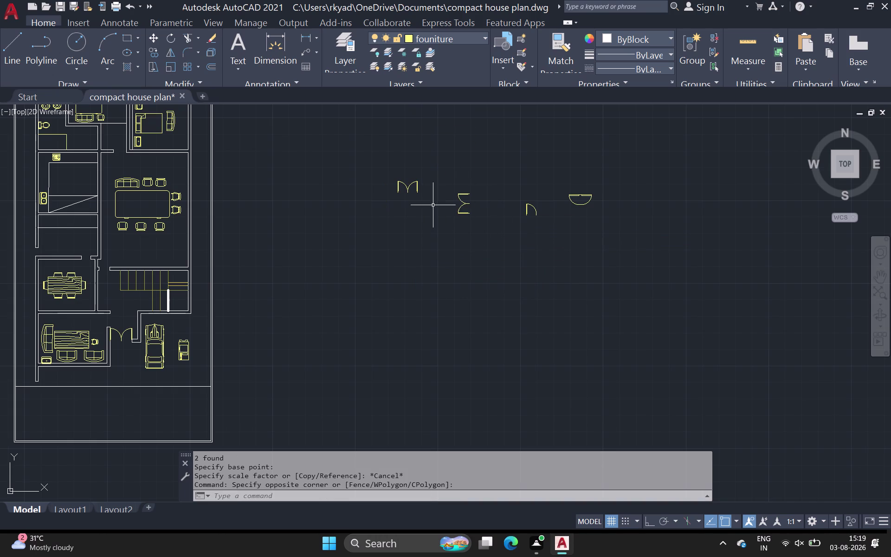
click(461, 199)
click(465, 214)
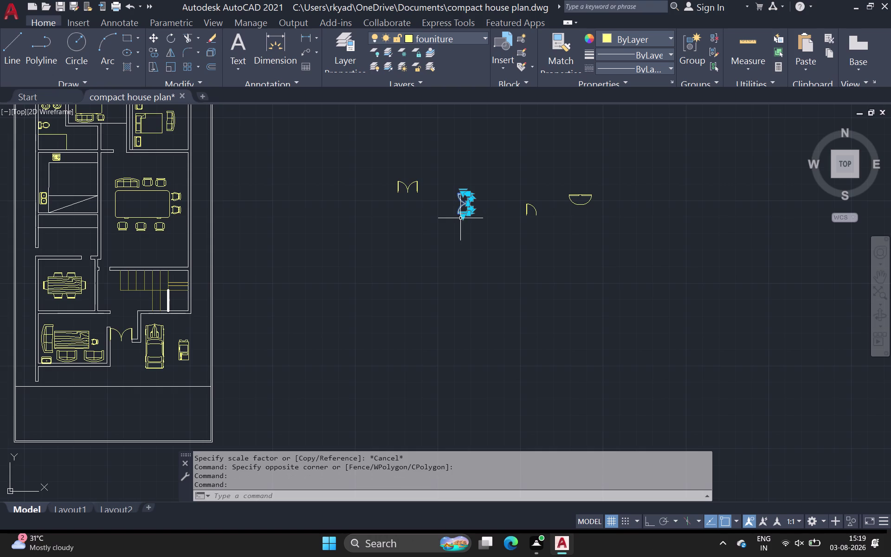
key(c)
key(o)
key(space)
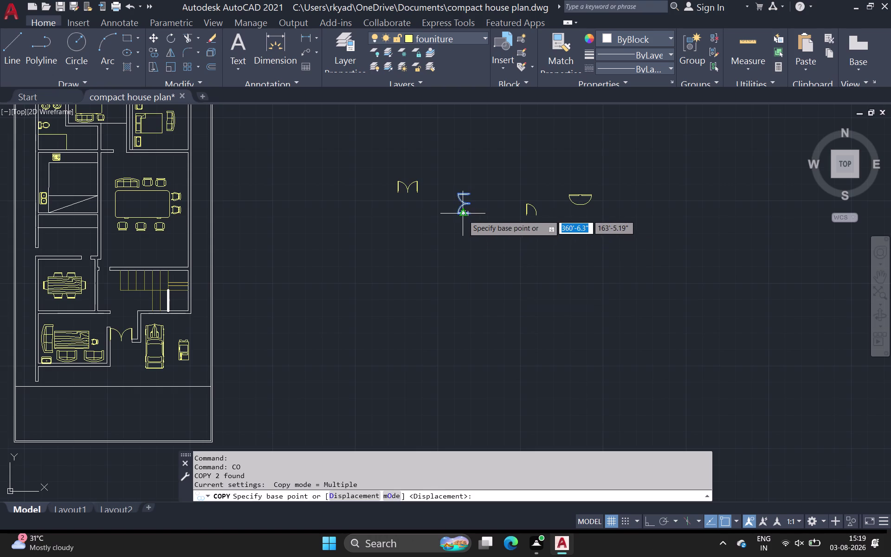
drag(463, 215, 461, 225)
click(400, 275)
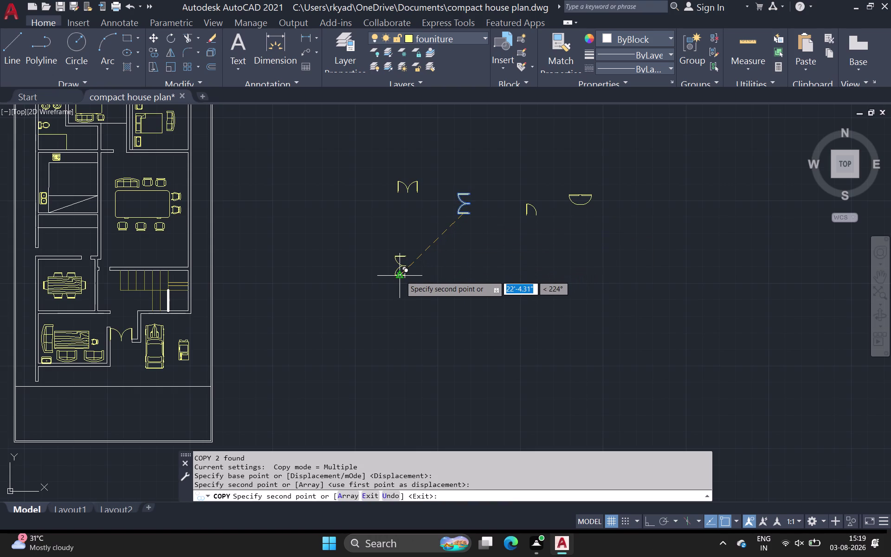
key(Escape)
Attempt to resize the newly placed copy with SCALE.
drag(375, 236, 386, 256)
click(440, 306)
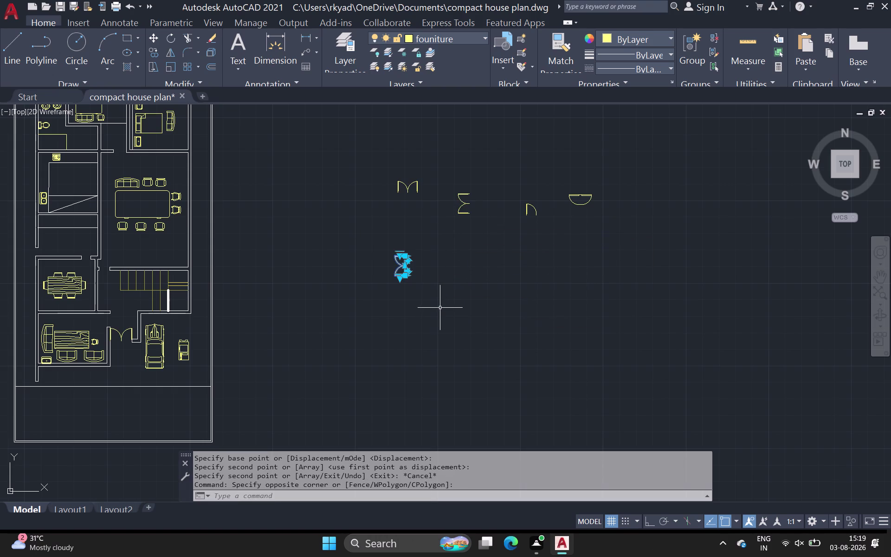
text(sc)
key(space)
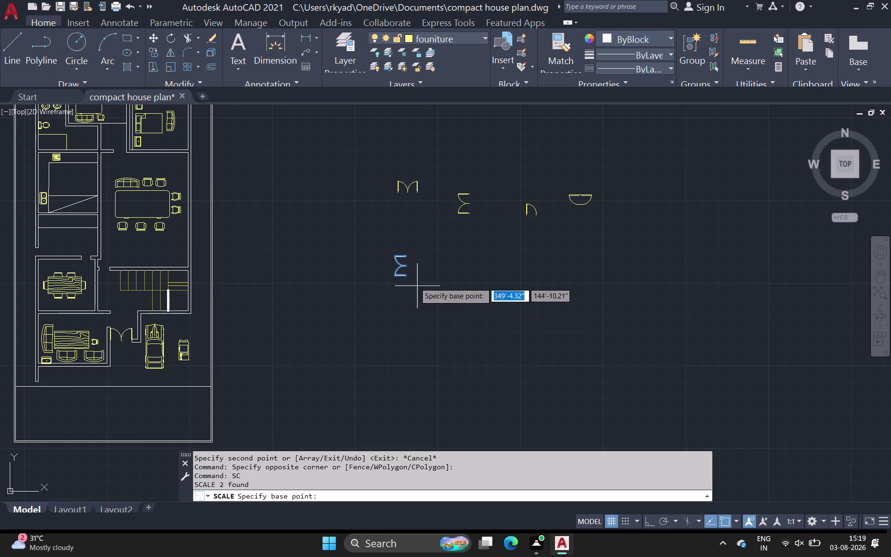
click(408, 277)
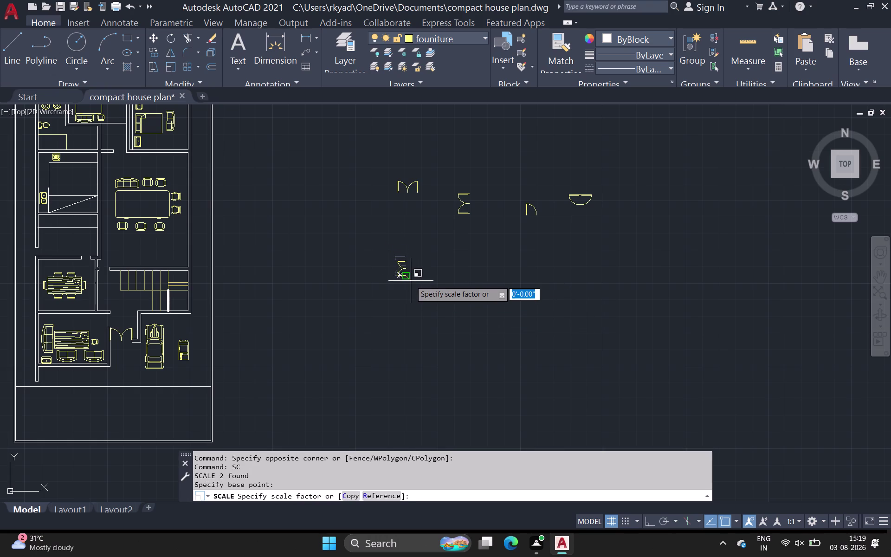
click(411, 281)
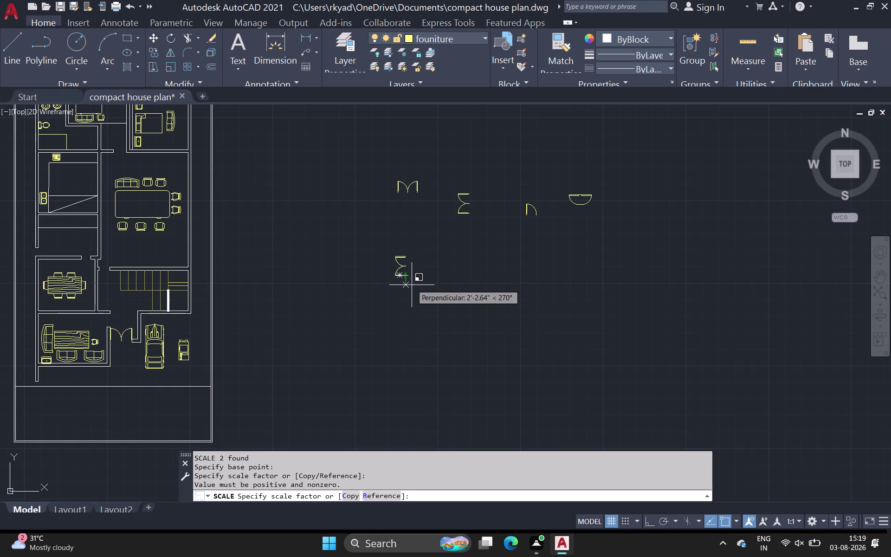
click(412, 282)
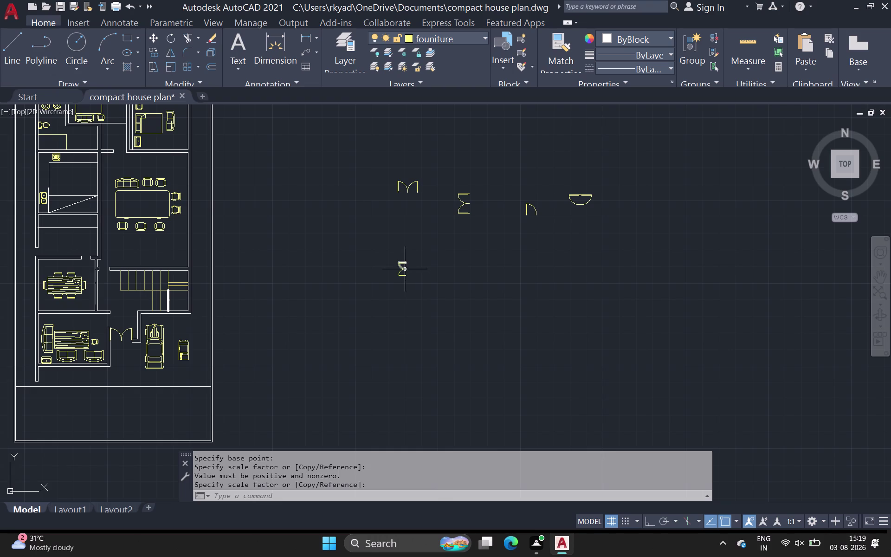
Reselect the copied door swing and start copying it again with CO.
click(405, 269)
click(404, 276)
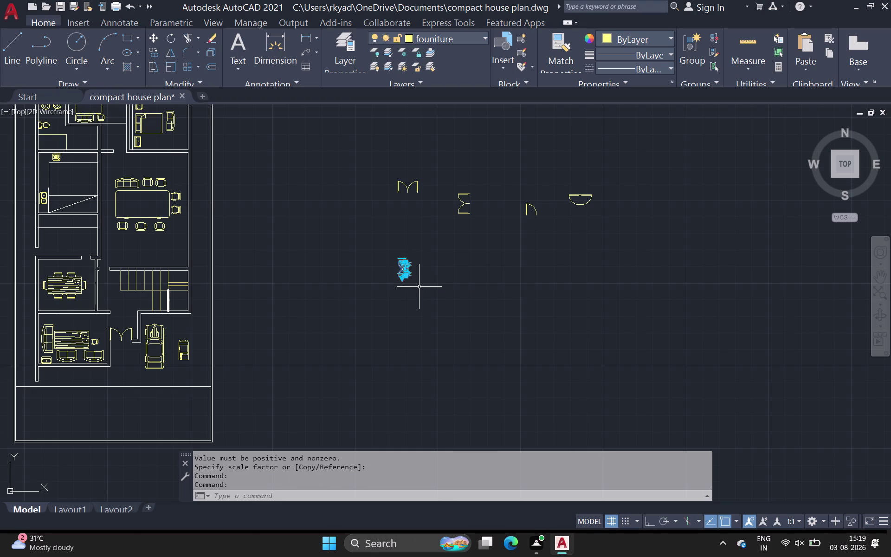
text(co)
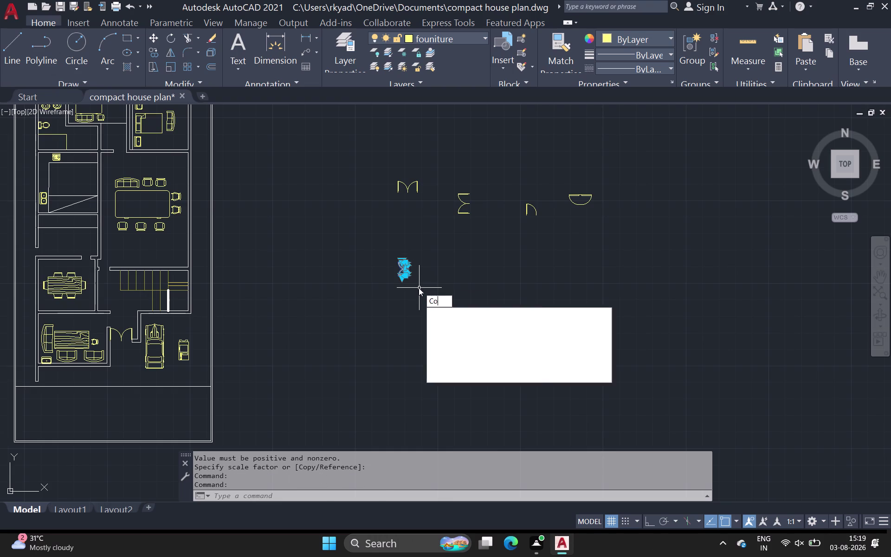
key(space)
scroll(up, 3)
Place the door swing copy at the wall opening next to the sofa room.
click(404, 278)
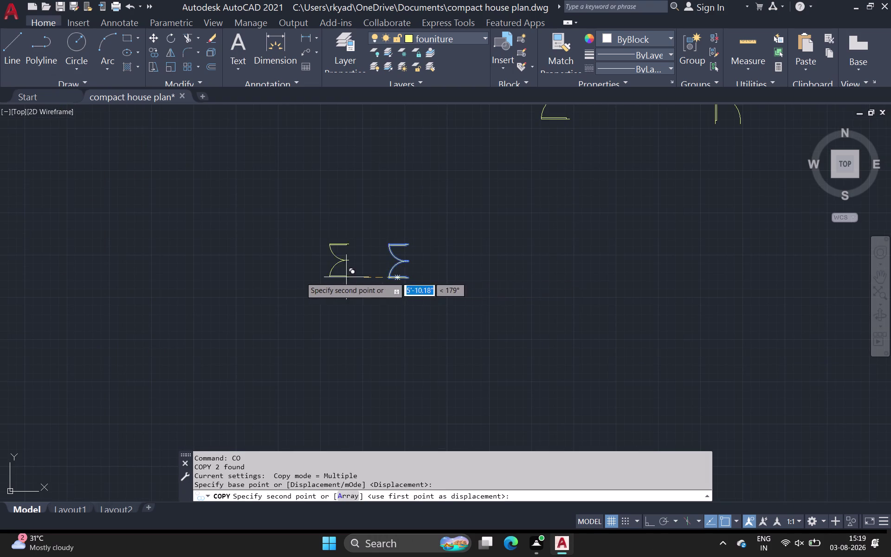
scroll(down, 3)
middle_drag(206, 275, 410, 259)
scroll(up, 3)
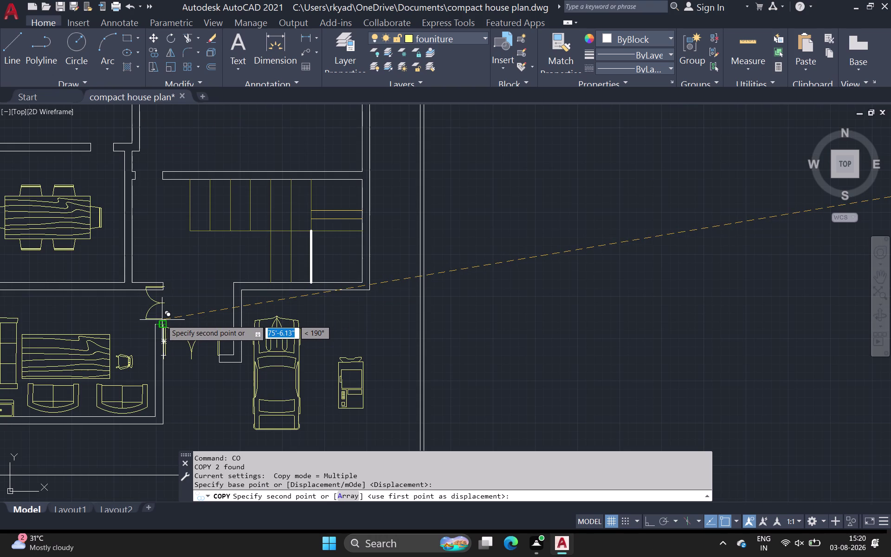
scroll(up, 3)
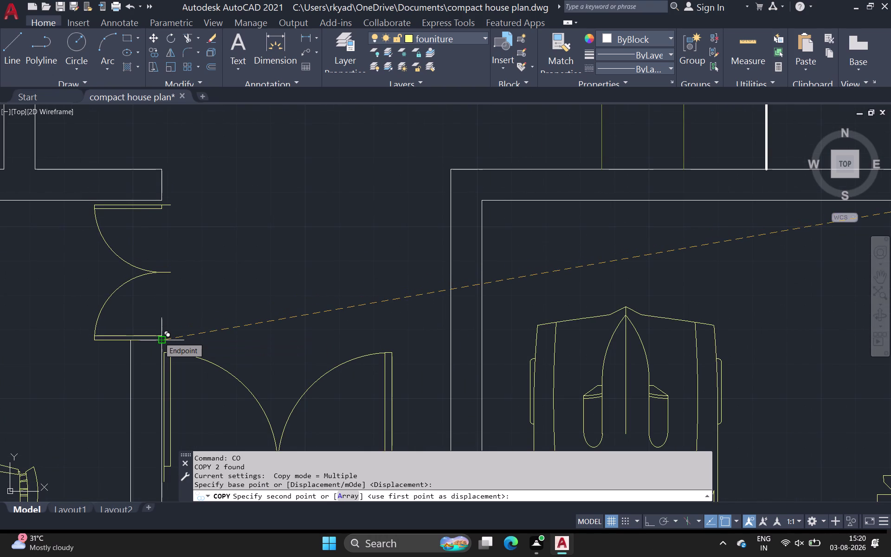
click(159, 338)
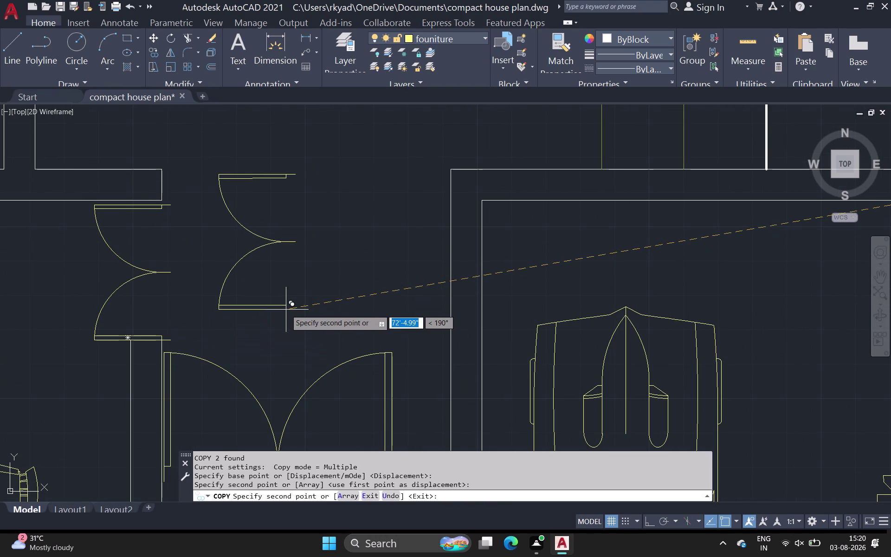
key(Escape)
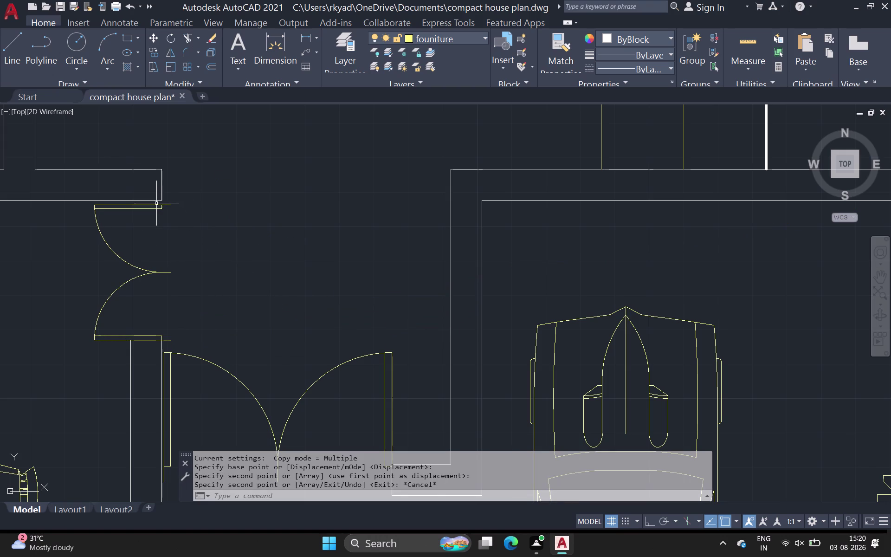
Move both halves of the new double swing to align with the wall opening.
middle_drag(171, 255, 171, 250)
scroll(down, 3)
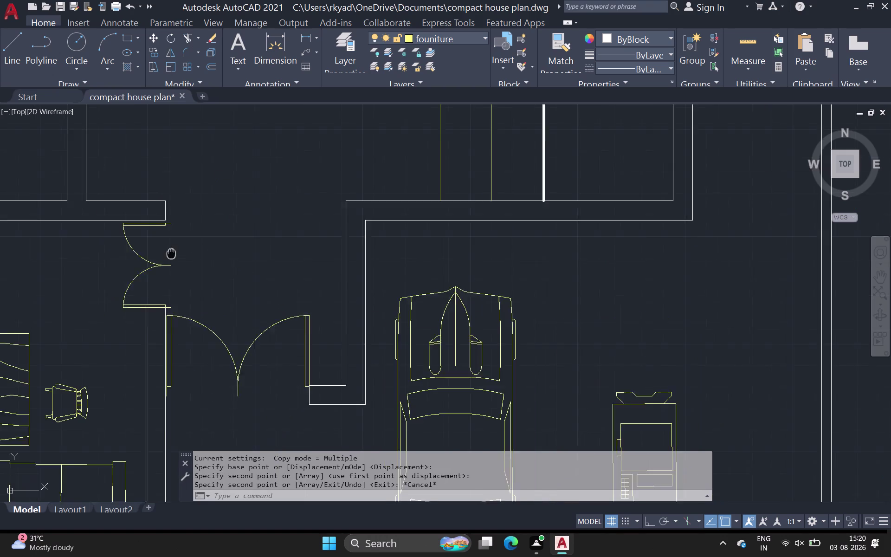
middle_drag(171, 250, 168, 234)
click(161, 284)
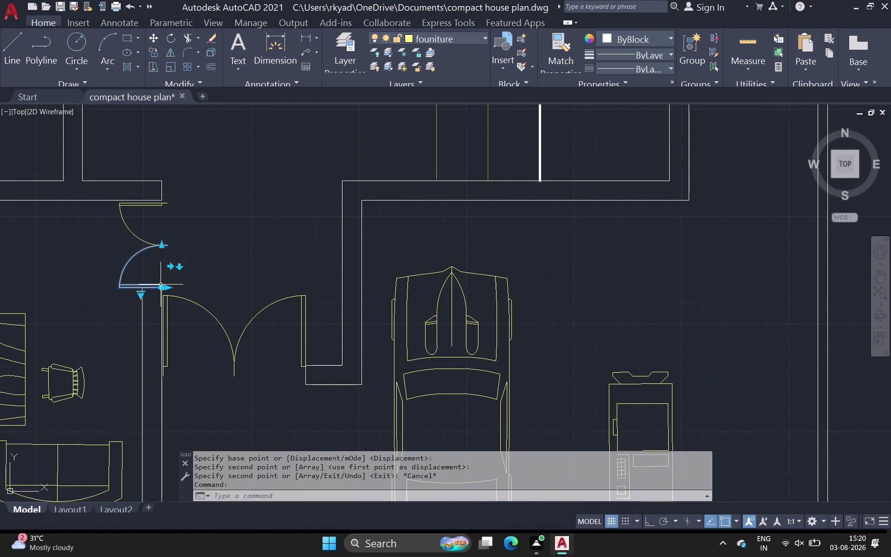
click(143, 242)
key(m)
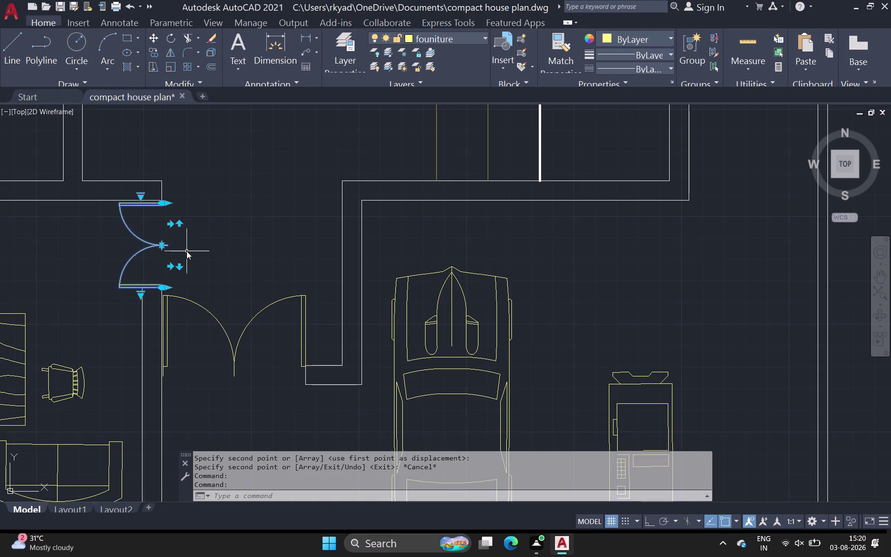
key(space)
click(165, 245)
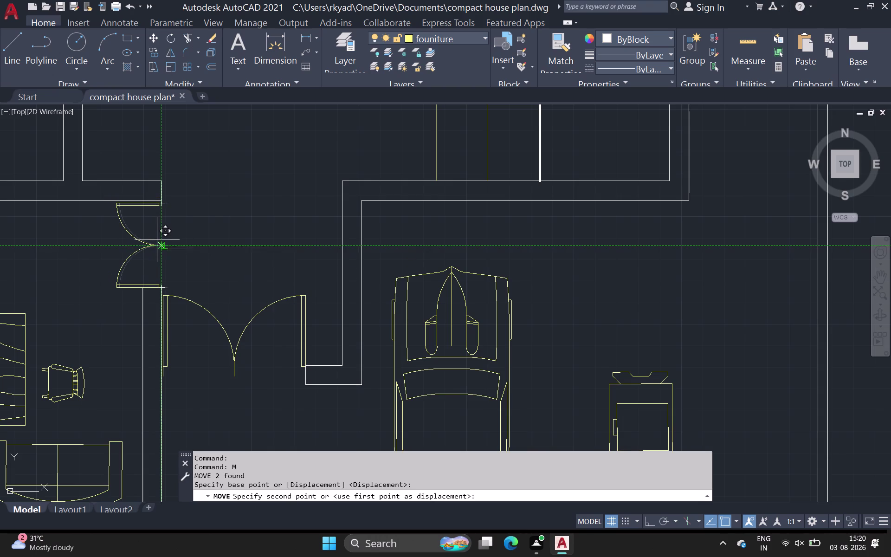
click(157, 240)
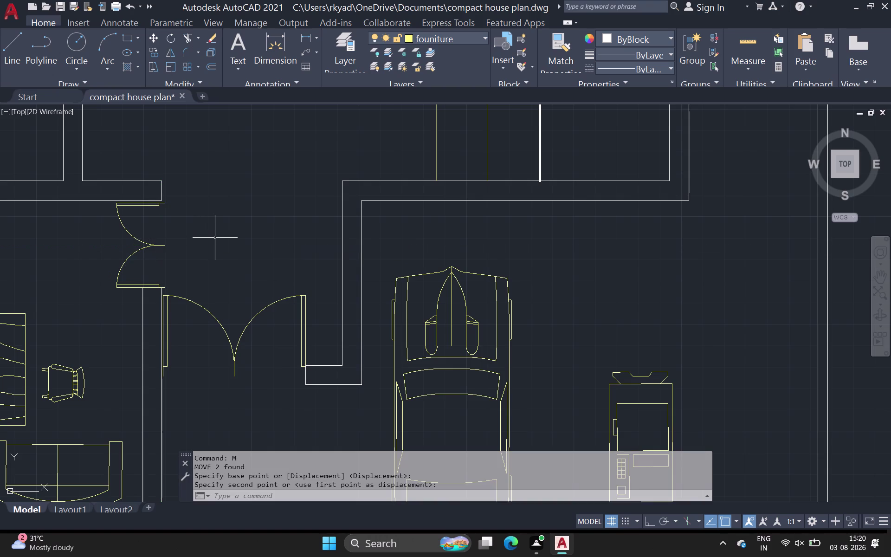
scroll(down, 3)
middle_click(214, 238)
scroll(down, 3)
scroll(down, 3)
middle_drag(226, 231, 164, 279)
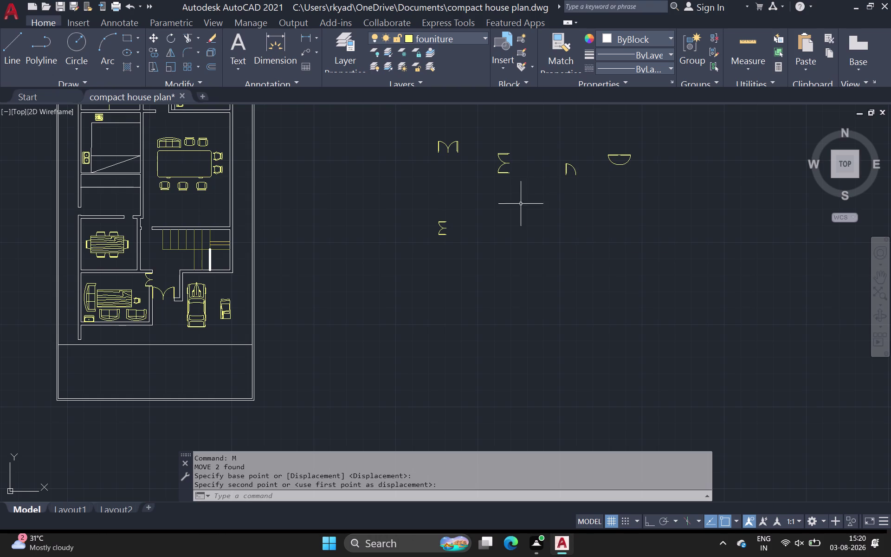
Start copying the spare double door swing, then abandon the copy.
click(443, 235)
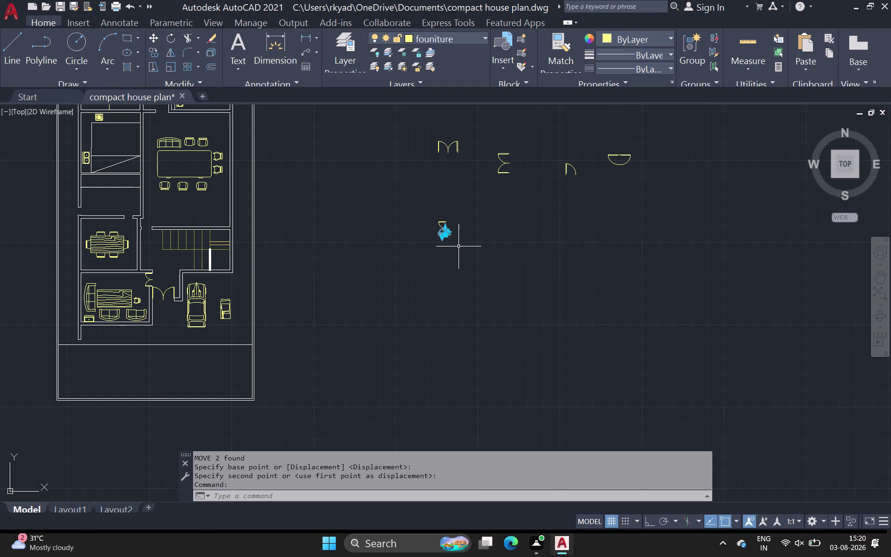
key(c)
text(o)
key(space)
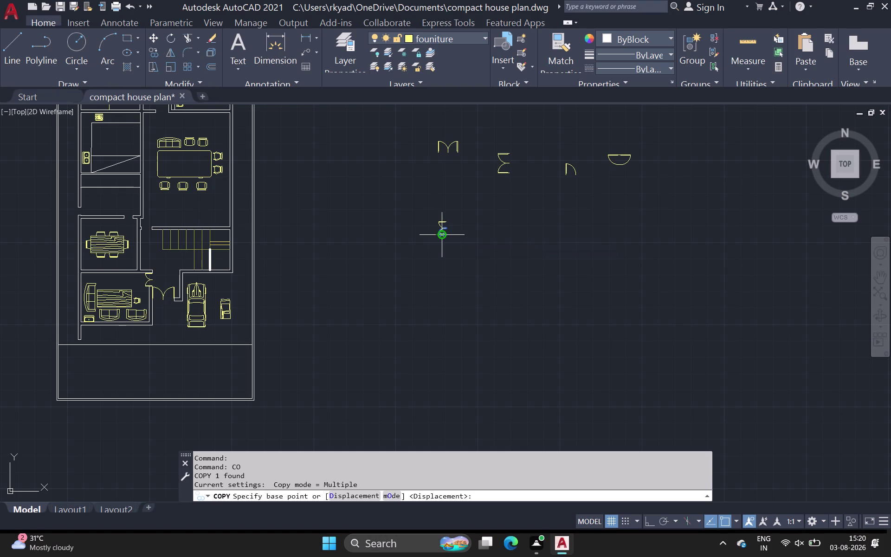
key(Escape)
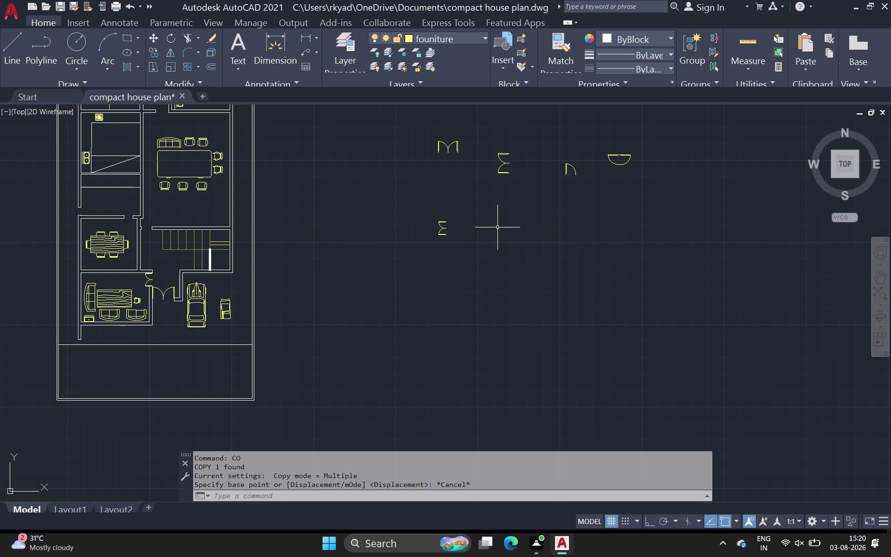
Copy the single door swing onto the opening corner above the dining table, then select it.
click(567, 173)
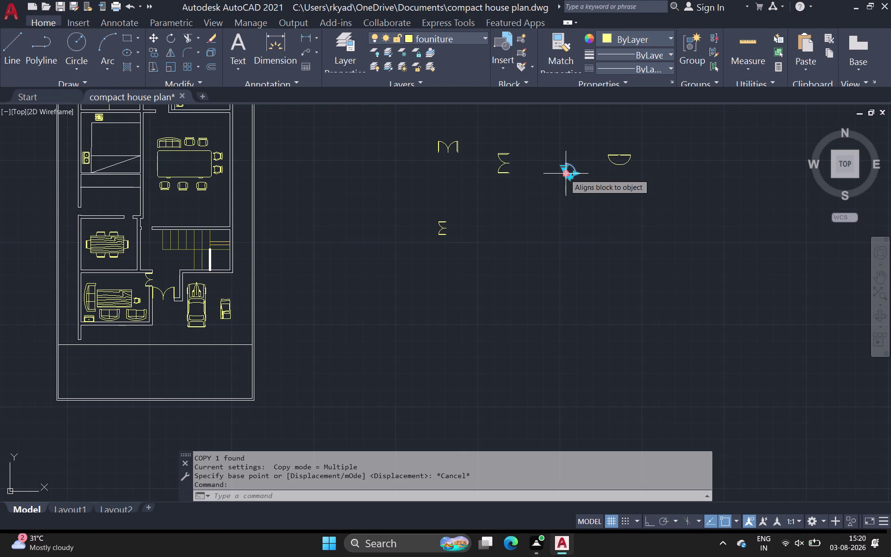
text(co)
key(space)
click(564, 173)
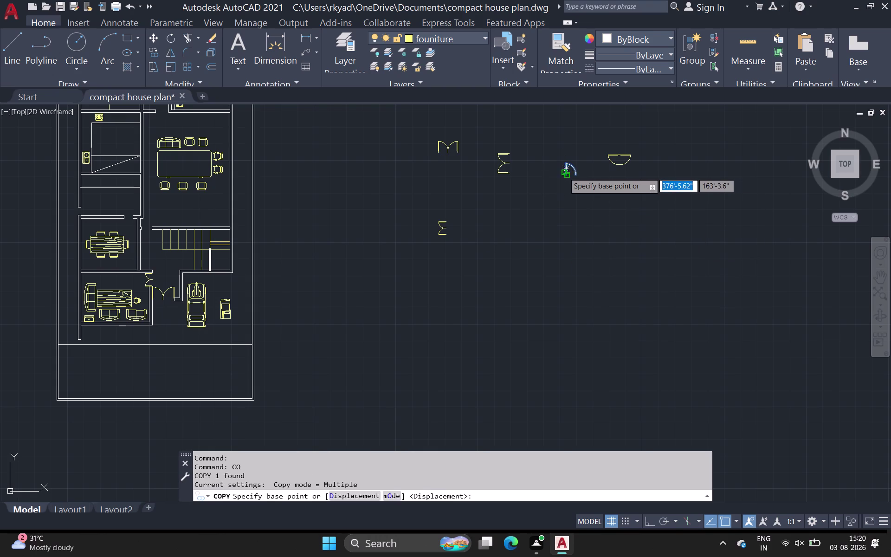
scroll(up, 3)
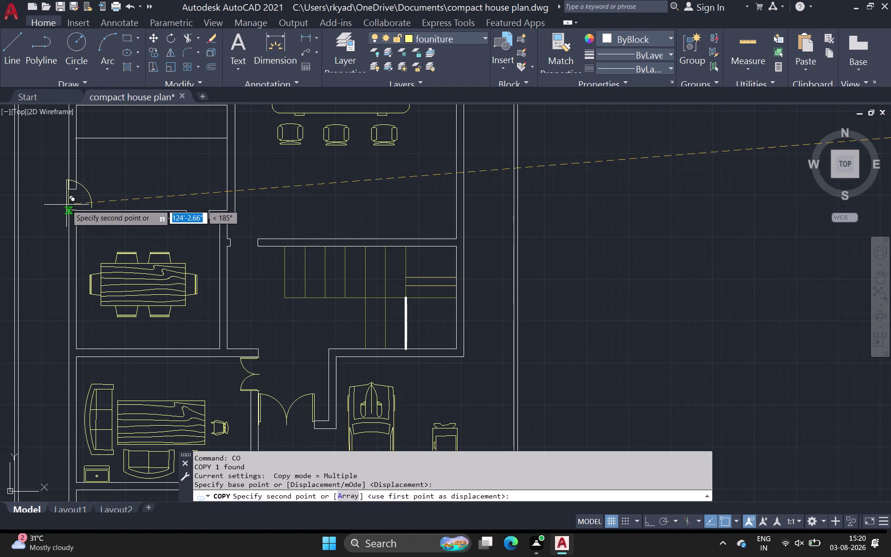
scroll(up, 3)
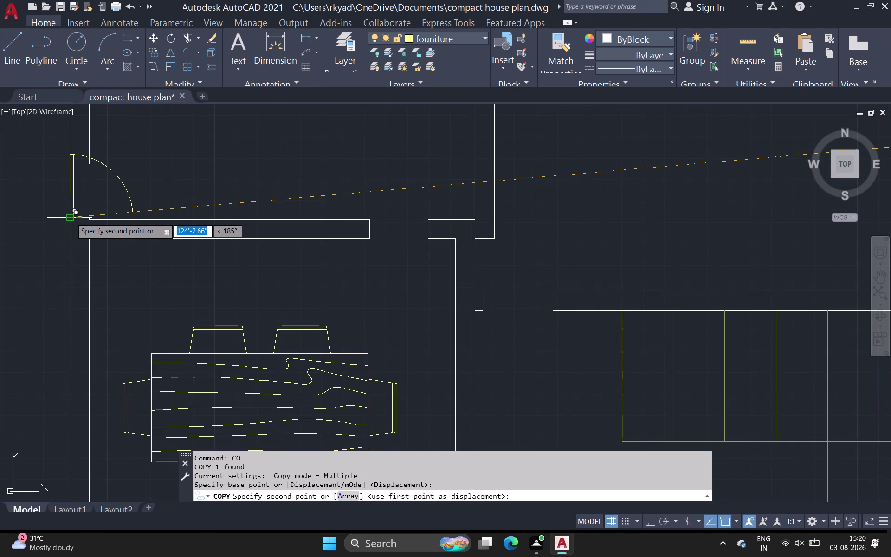
click(71, 218)
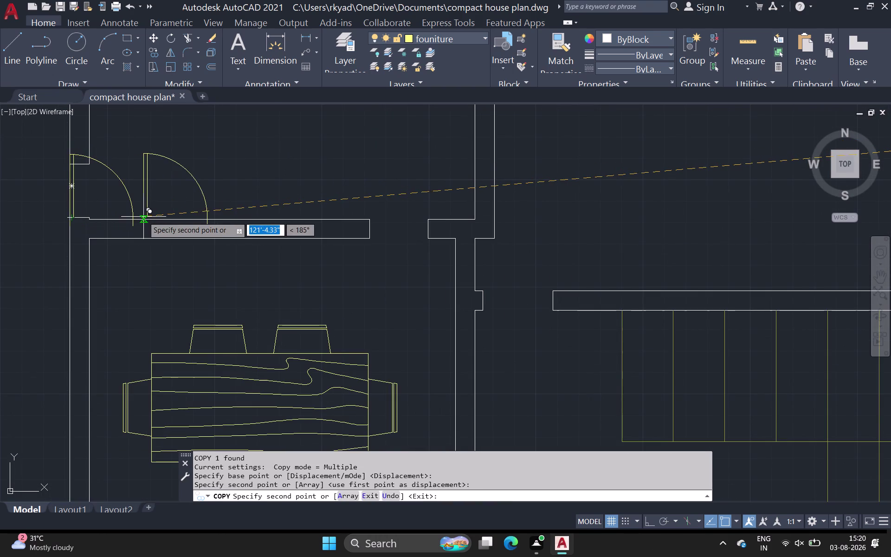
key(Escape)
click(131, 206)
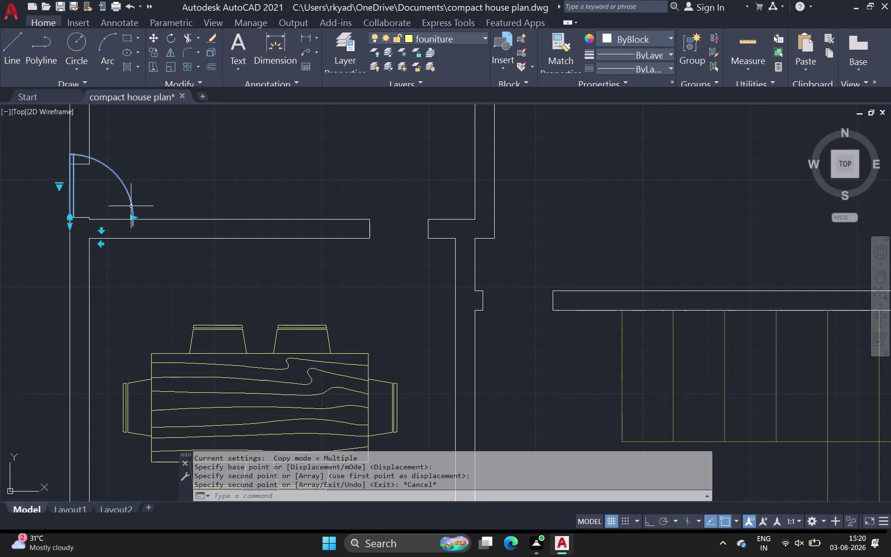
Start scaling the door swing from the opening corner, then cancel the resize.
text(sc)
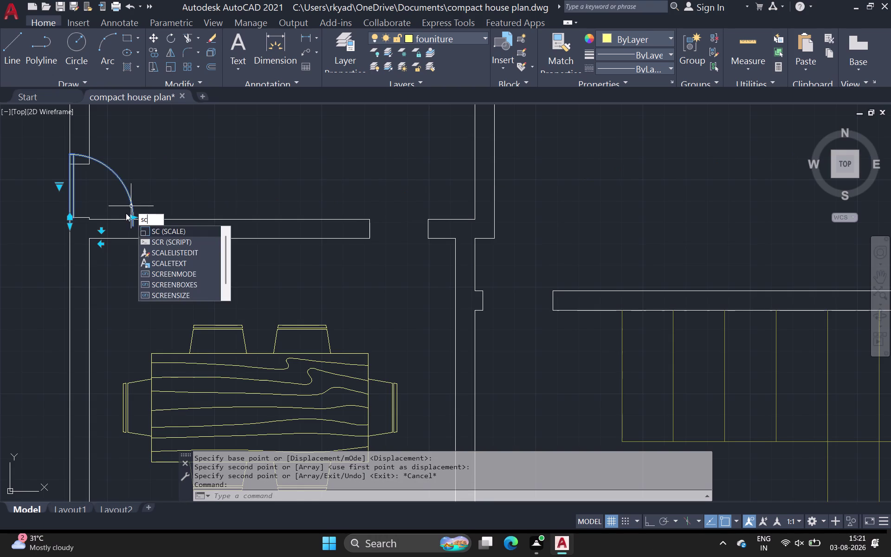
key(space)
click(72, 216)
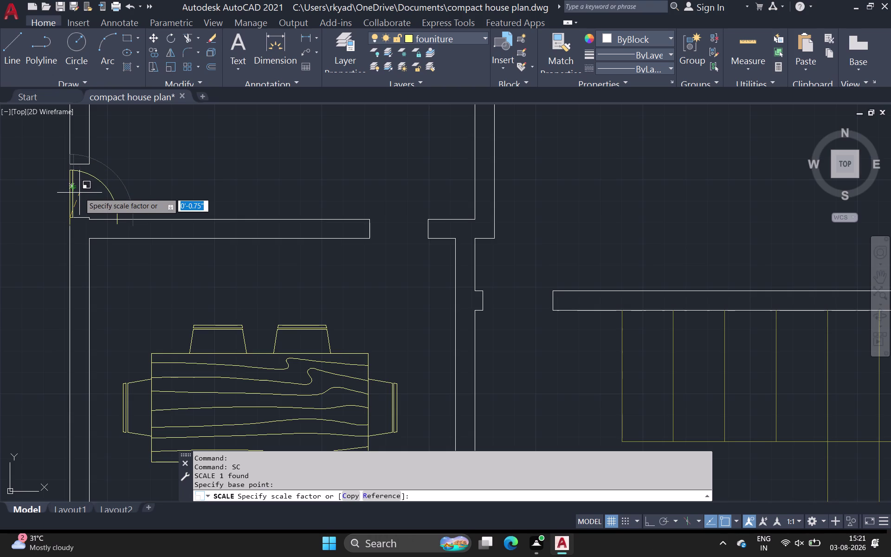
scroll(up, 3)
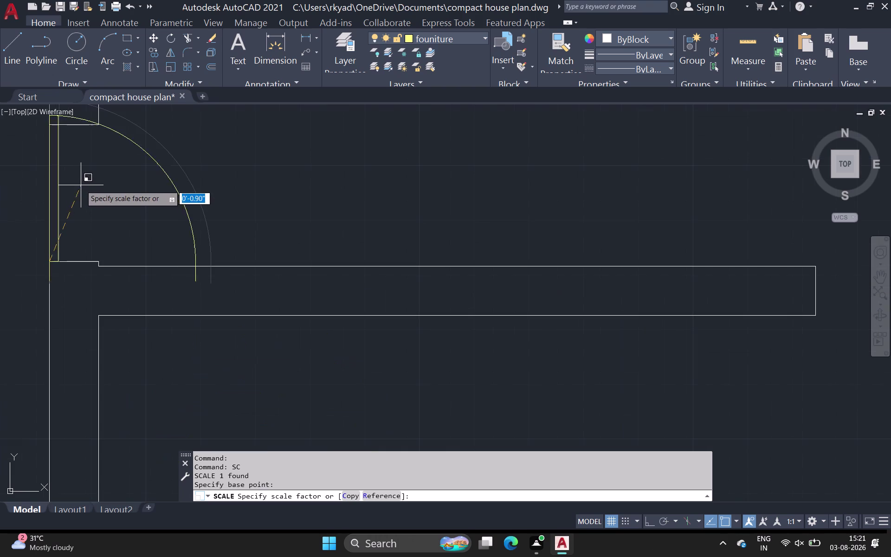
middle_drag(74, 167, 73, 185)
scroll(down, 3)
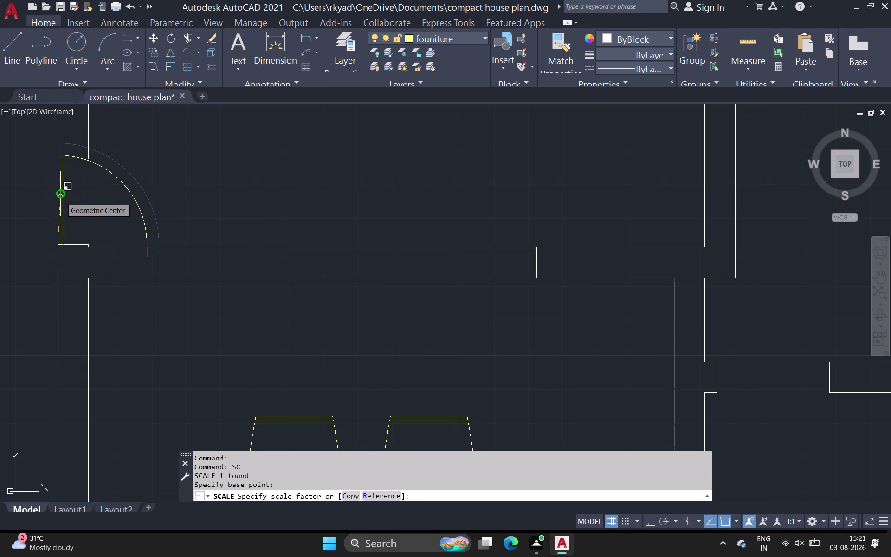
key(Escape)
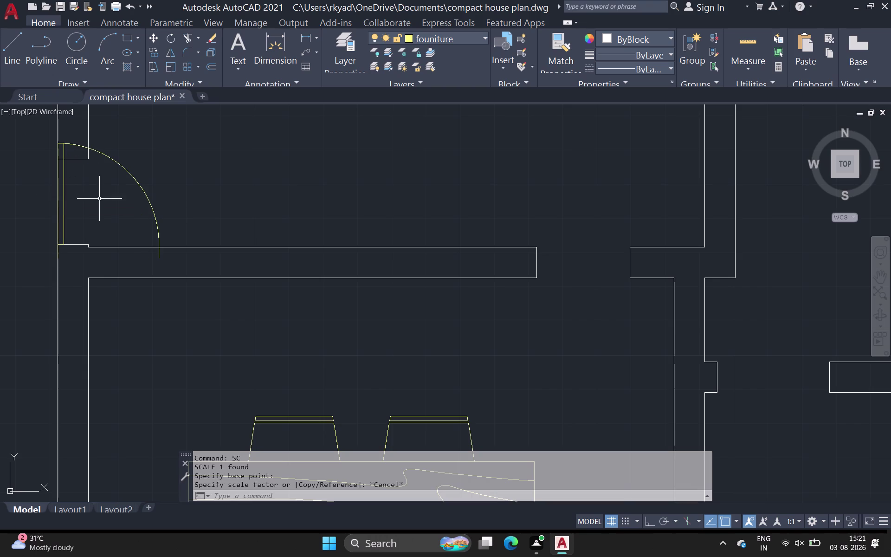
Erase the copied door swing and pan over to the loose door symbols.
click(141, 189)
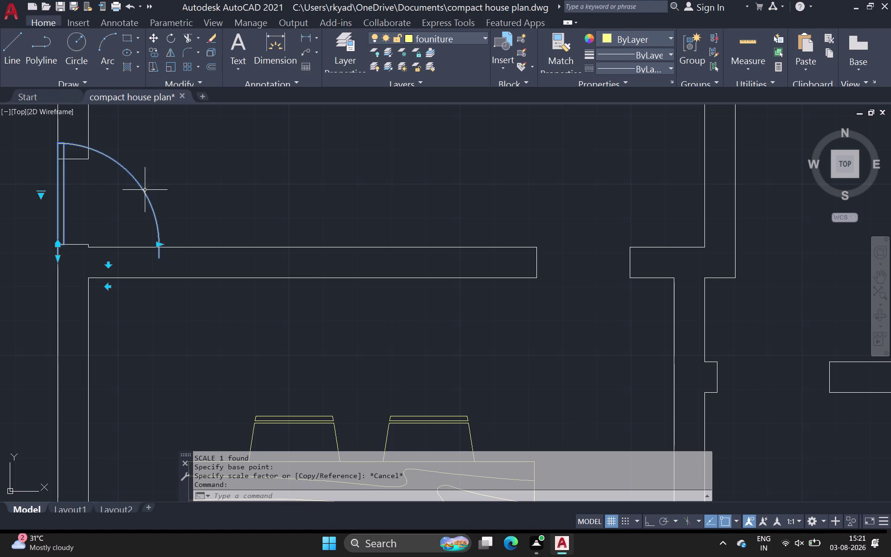
key(Delete)
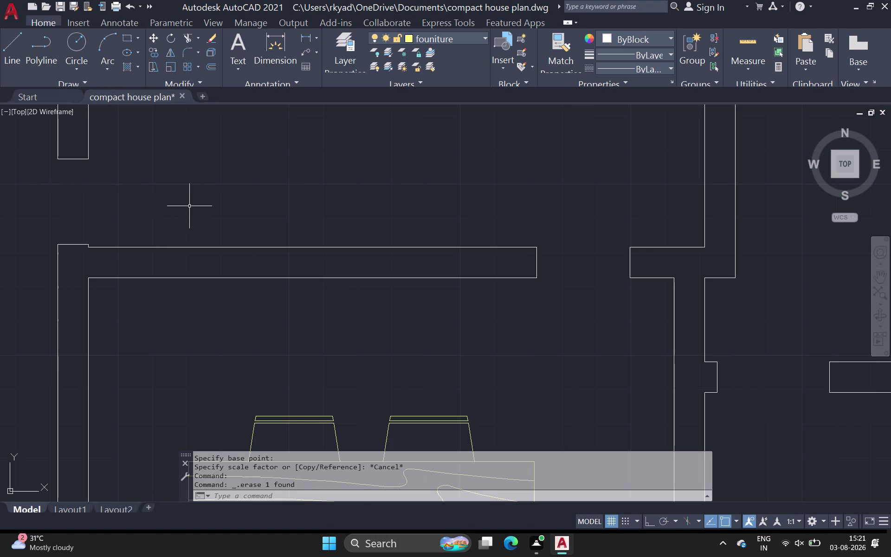
scroll(down, 3)
middle_drag(190, 210, 169, 224)
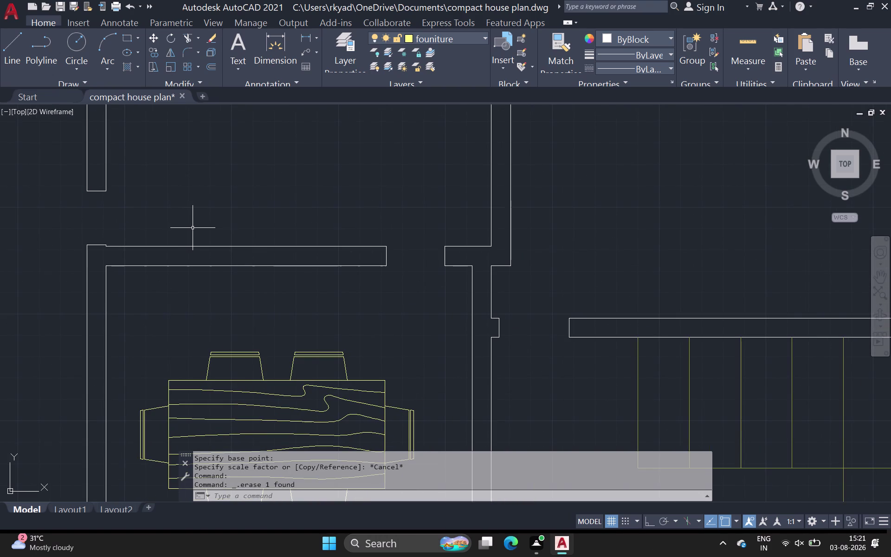
scroll(down, 3)
middle_drag(278, 251, 137, 262)
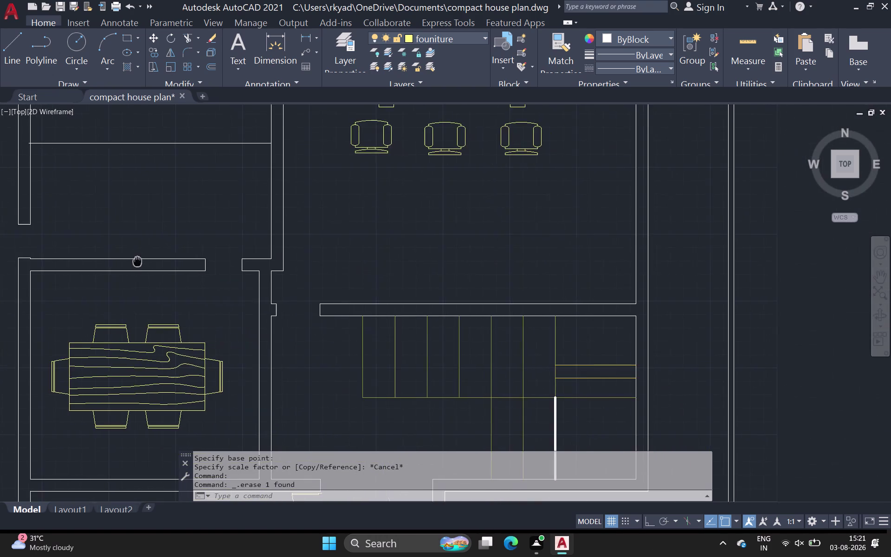
middle_drag(137, 262, 136, 261)
scroll(down, 3)
middle_drag(389, 205, 273, 241)
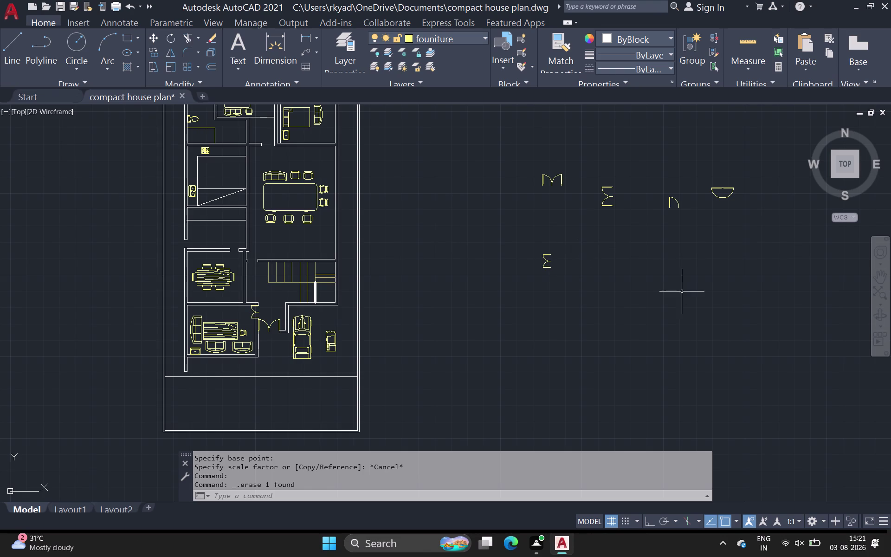
Mirror the loose single door swing about a vertical line, keeping the original.
drag(596, 176, 600, 184)
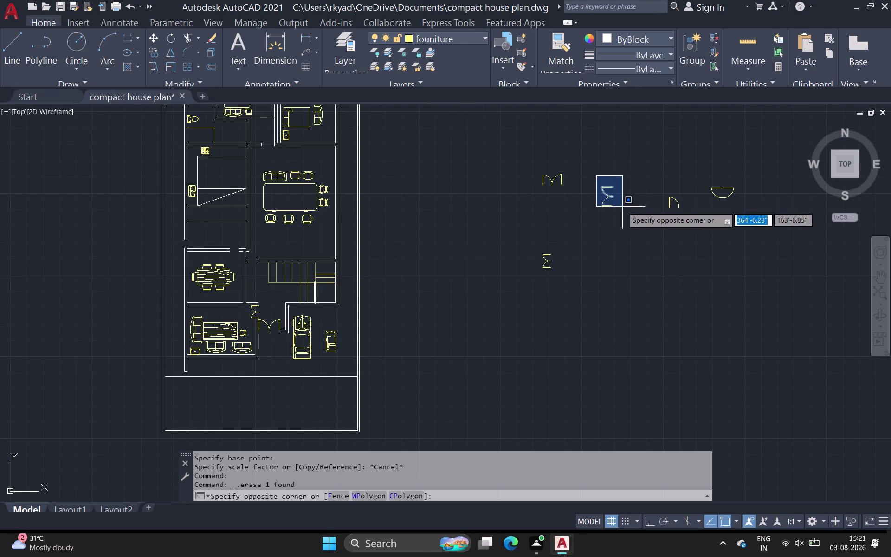
click(626, 221)
key(m)
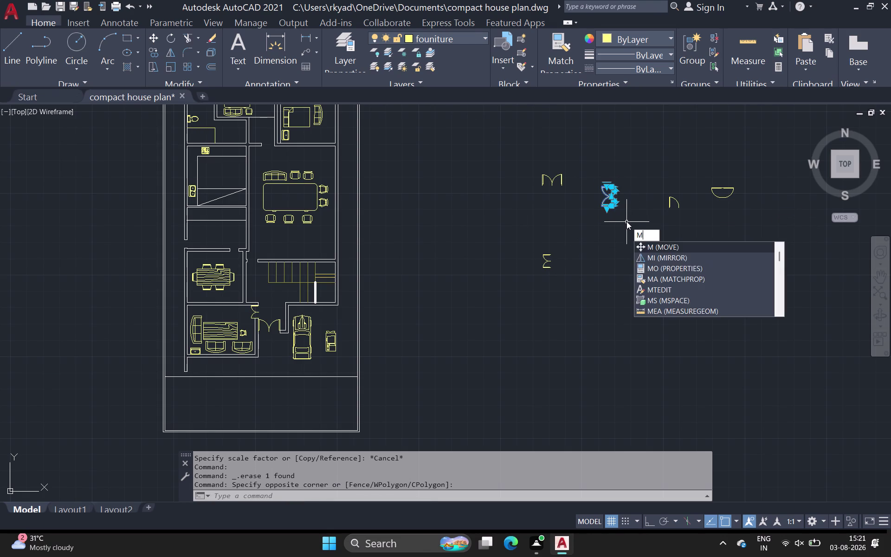
key(i)
key(space)
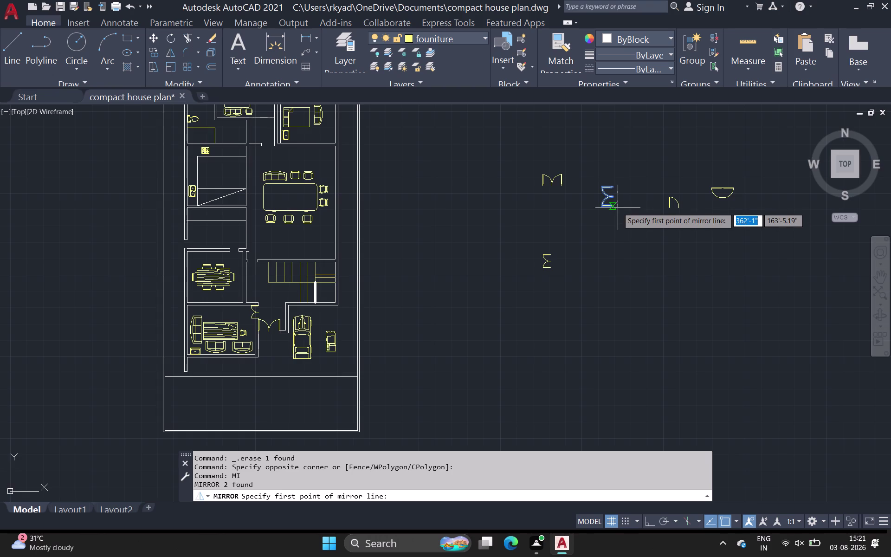
click(617, 206)
click(614, 168)
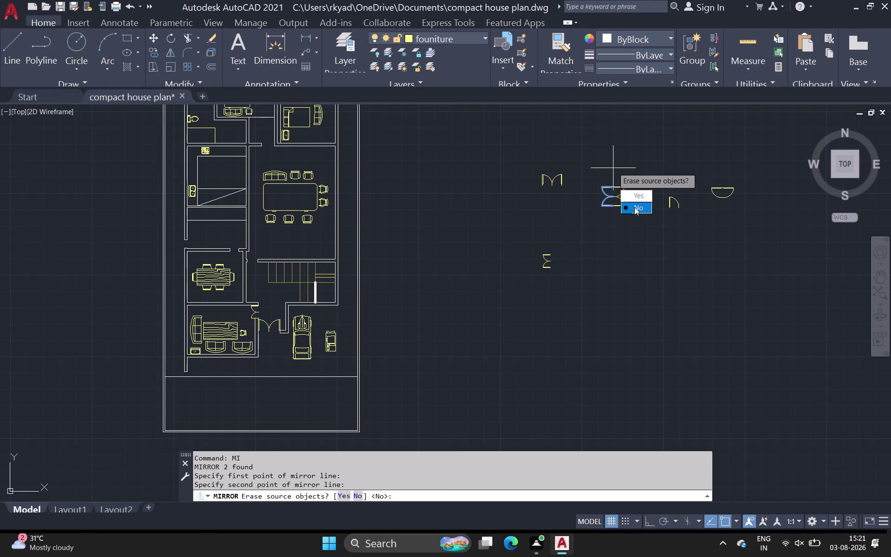
drag(635, 207, 613, 167)
click(623, 205)
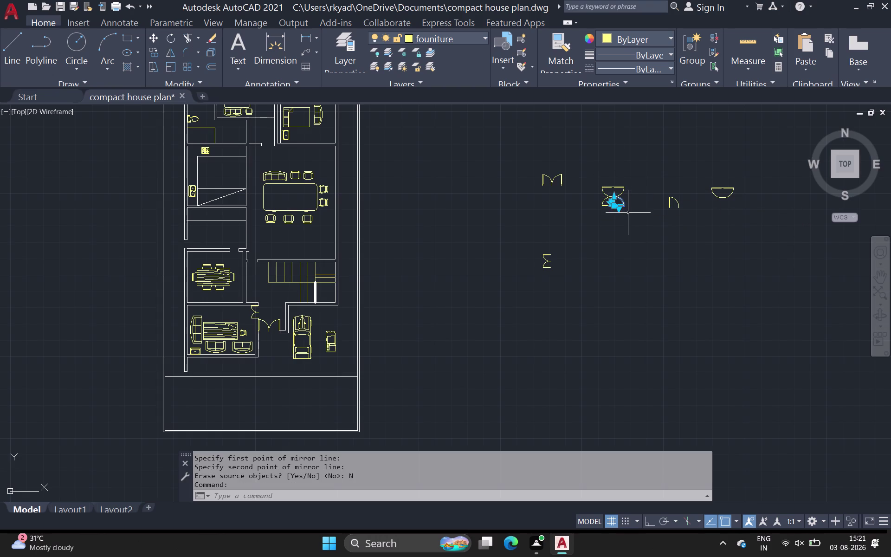
Start a copy of the door pair, pan across the plan, then cancel it.
key(c)
key(o)
key(space)
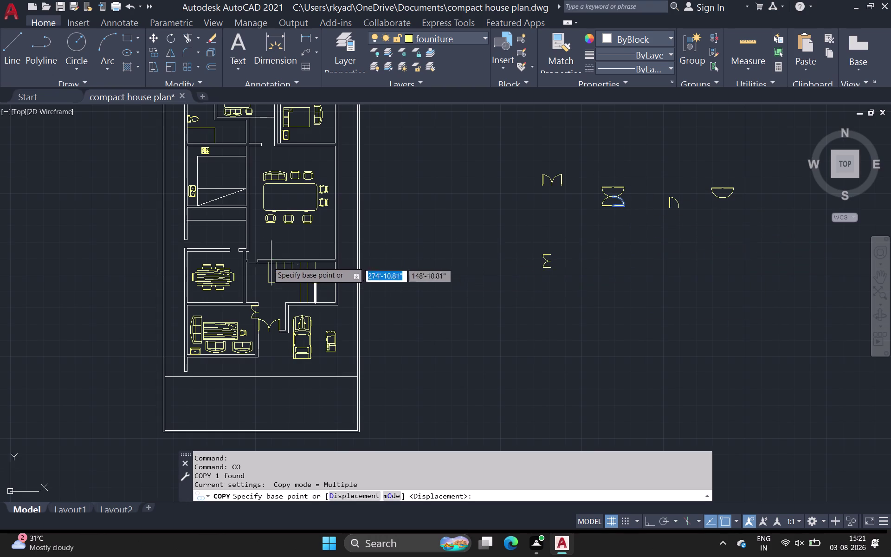
scroll(up, 3)
middle_drag(793, 236, 521, 324)
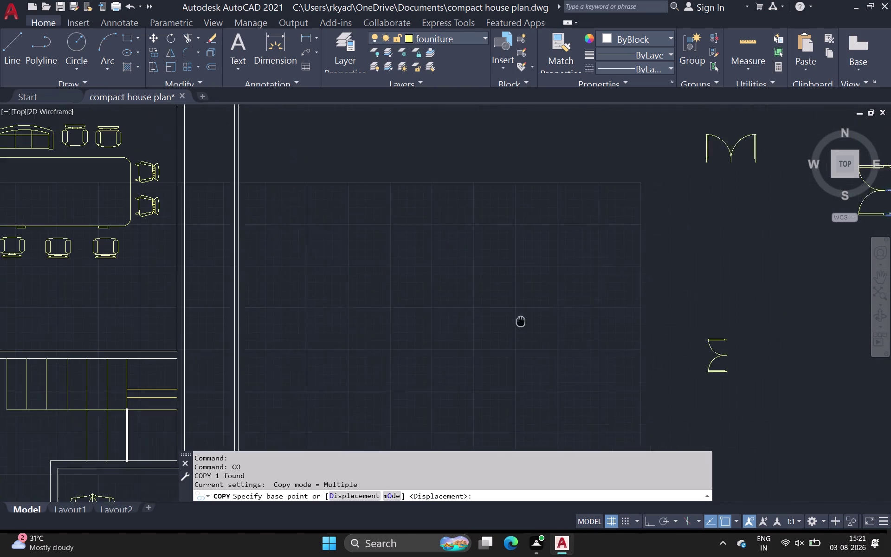
middle_drag(522, 324, 517, 311)
scroll(down, 3)
middle_drag(800, 236, 720, 248)
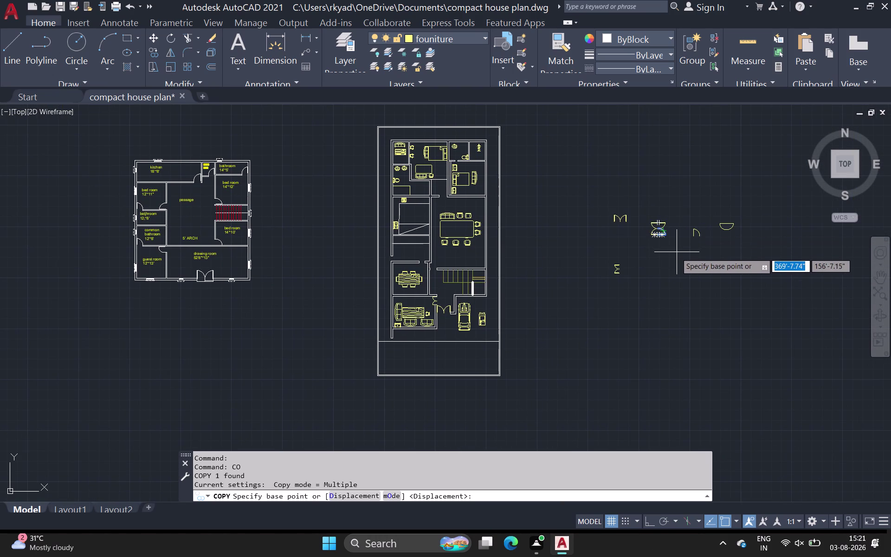
key(Escape)
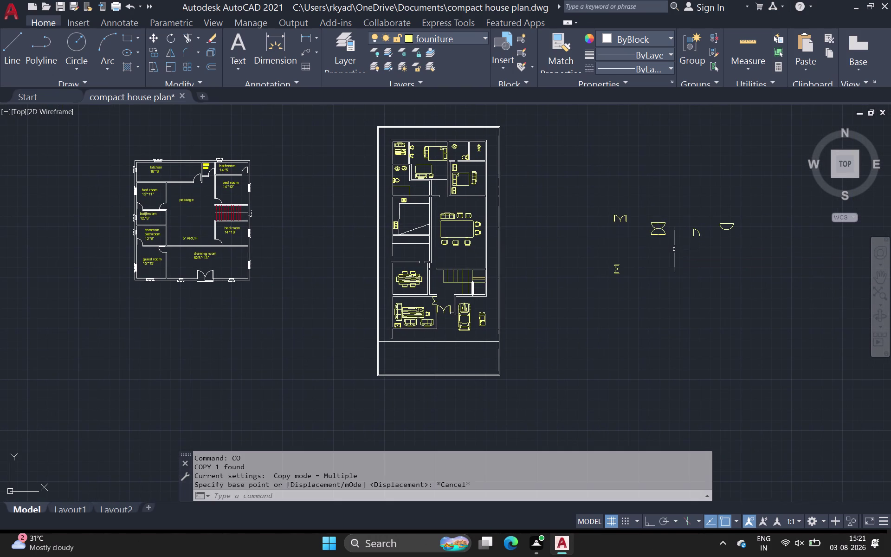
Copy the door symbol from beside the plan into the upper wall opening.
scroll(up, 3)
click(656, 225)
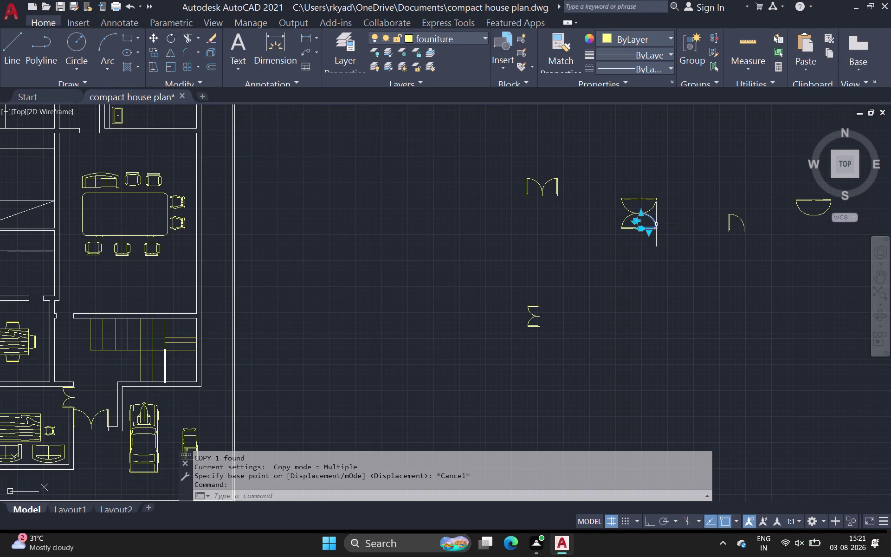
key(c)
key(o)
key(space)
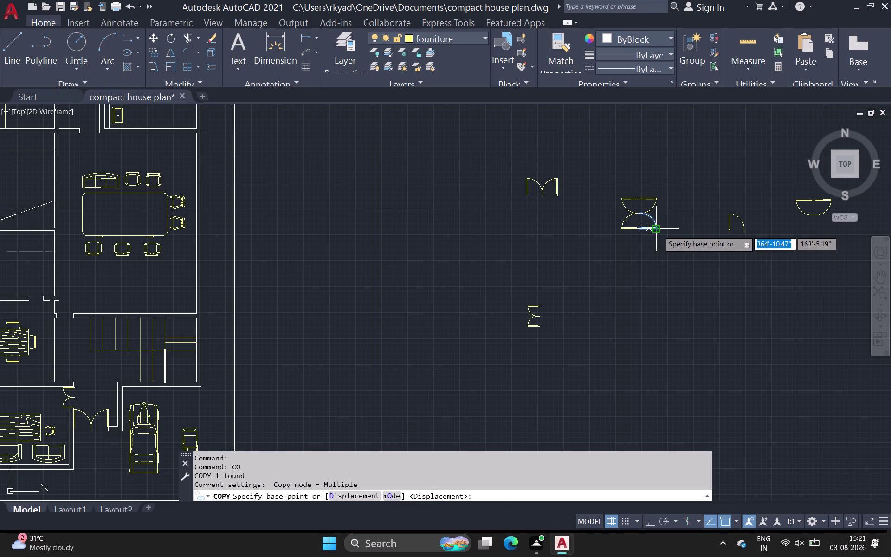
click(659, 230)
scroll(down, 3)
middle_drag(512, 253, 607, 216)
scroll(up, 3)
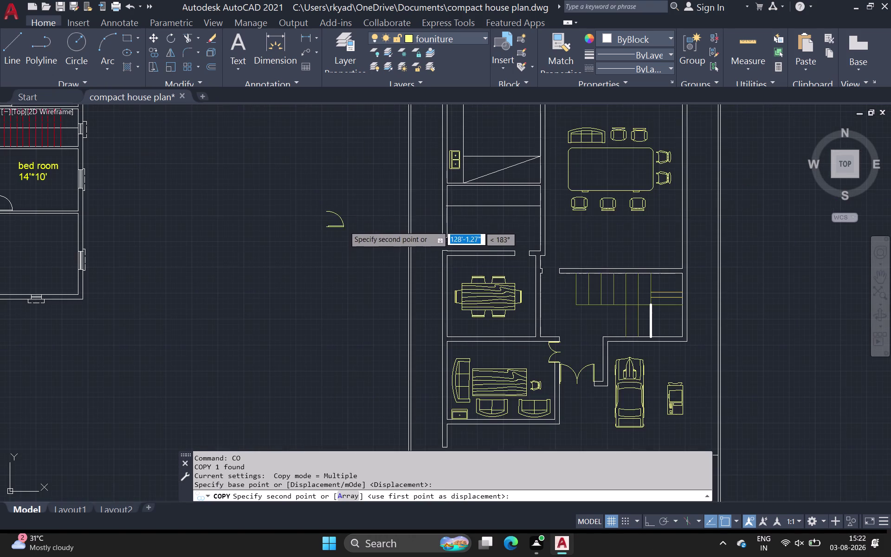
scroll(up, 3)
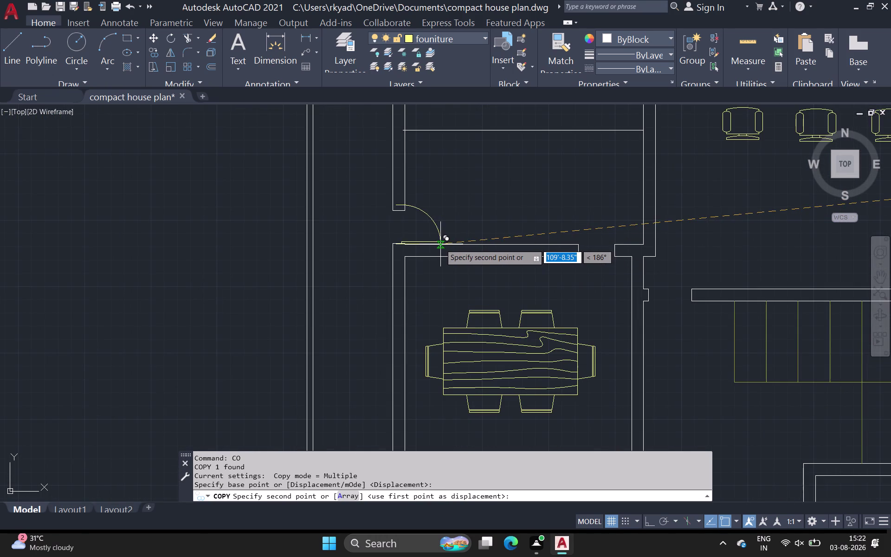
scroll(up, 3)
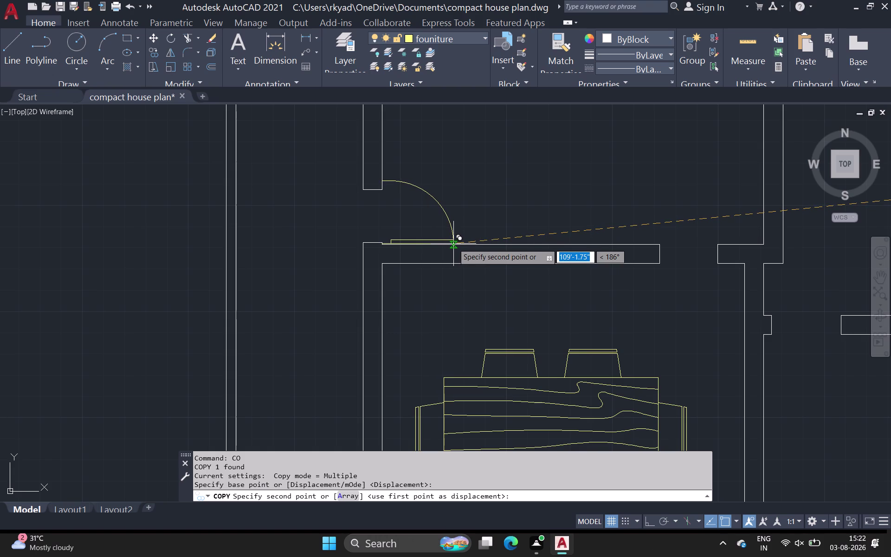
click(453, 245)
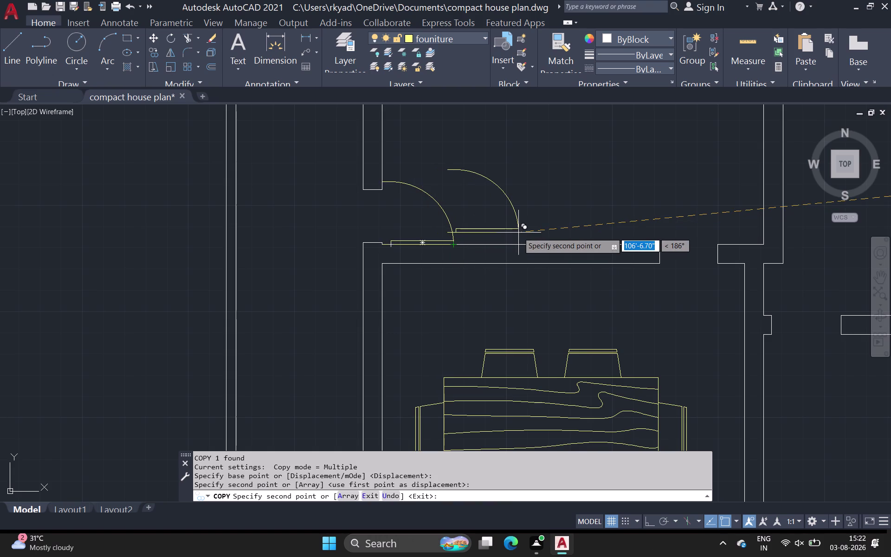
key(Escape)
Grip-stretch the placed door's leaf and arc ends to the opening's wall corner.
click(437, 201)
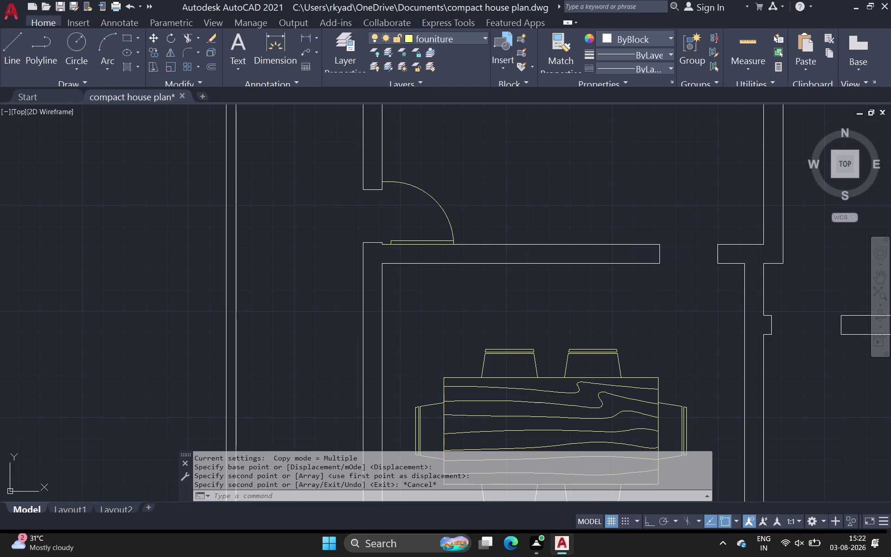
click(389, 181)
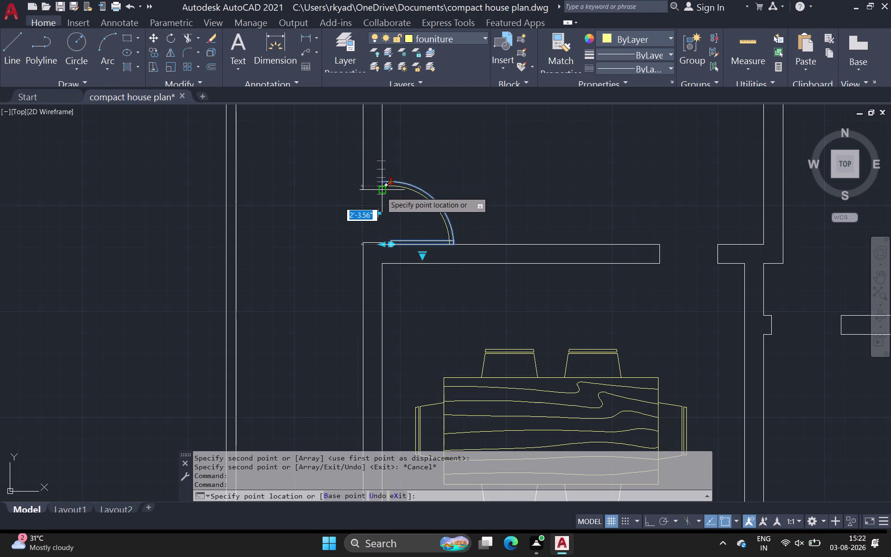
click(384, 192)
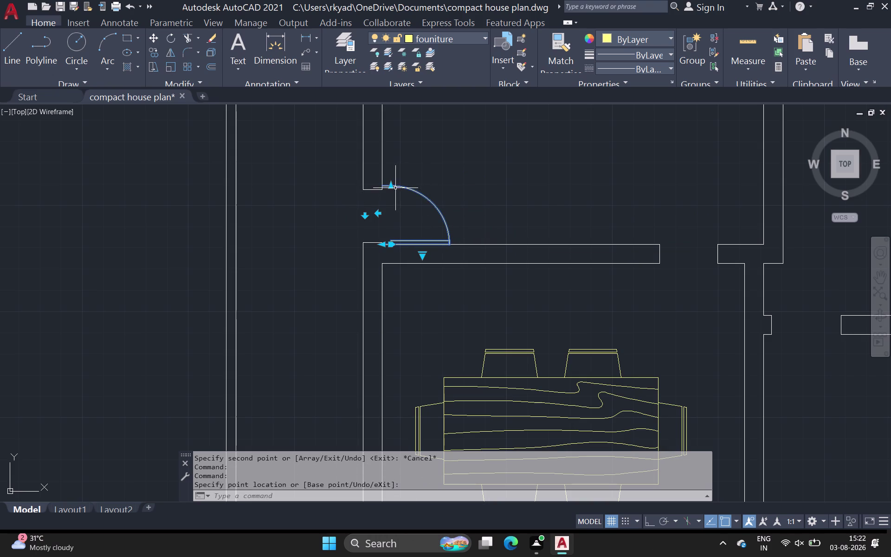
click(393, 185)
click(379, 191)
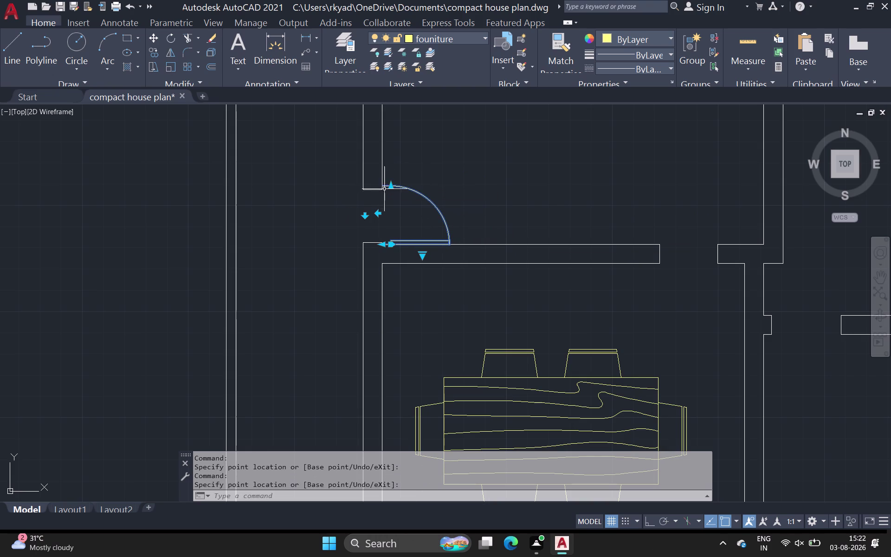
click(391, 185)
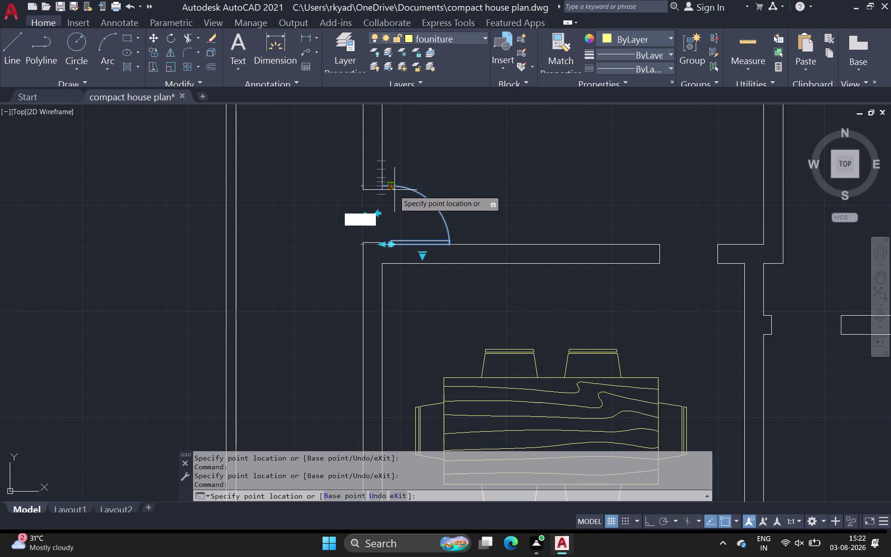
click(394, 191)
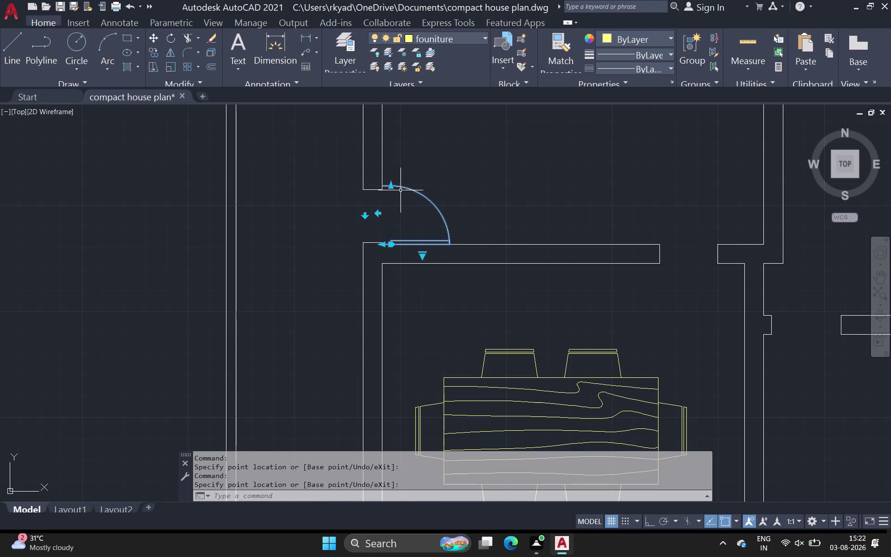
key(Escape)
click(416, 239)
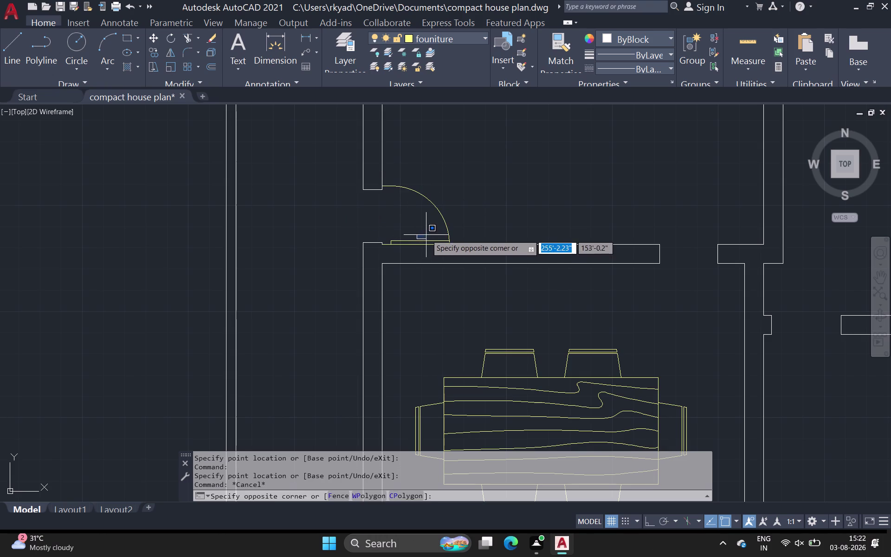
Move the door swing onto the wall edge and adjust its arc endpoint.
click(447, 245)
click(451, 240)
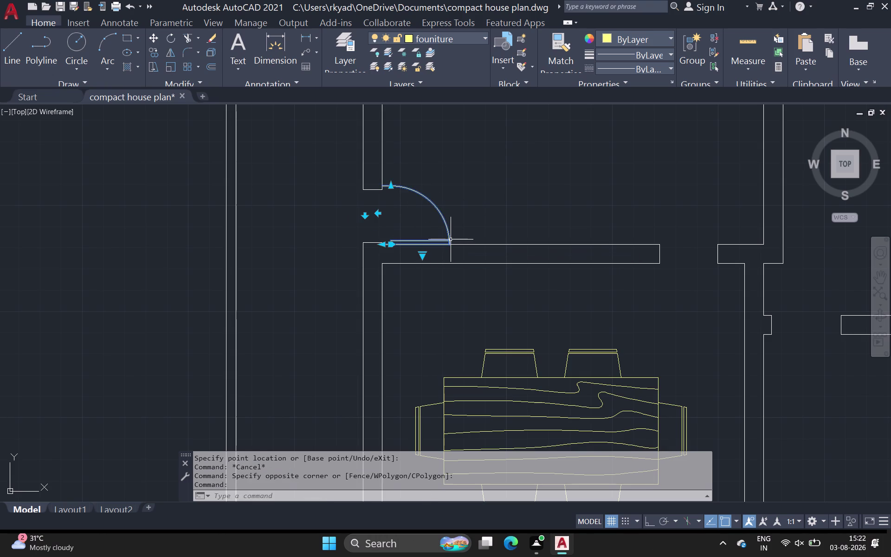
text(m)
key(space)
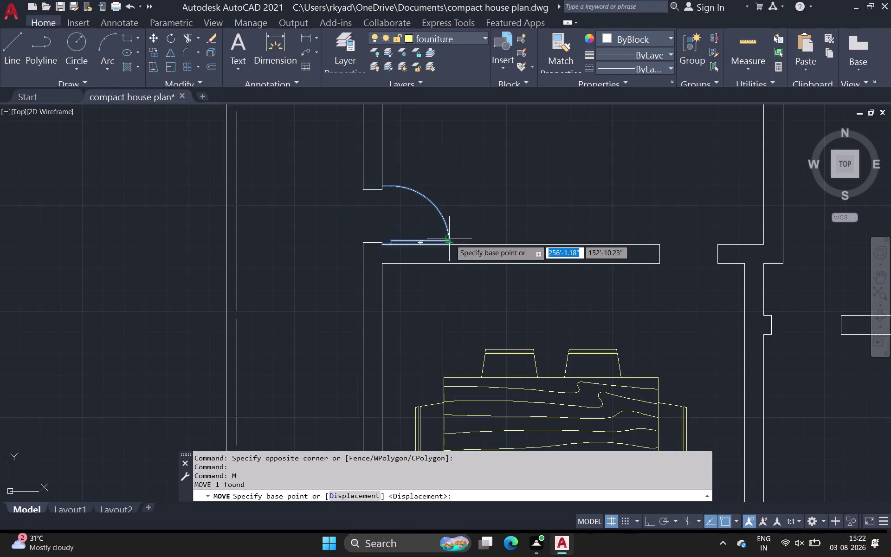
click(450, 239)
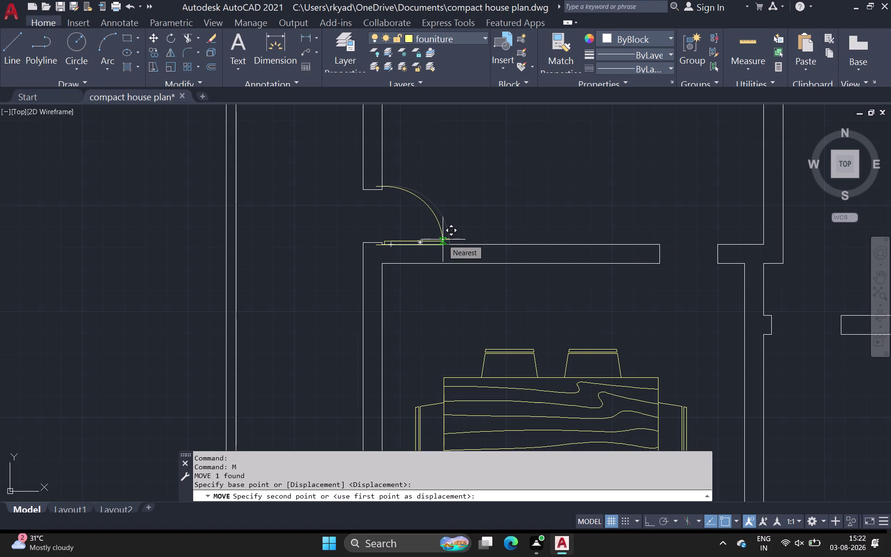
click(442, 240)
click(420, 198)
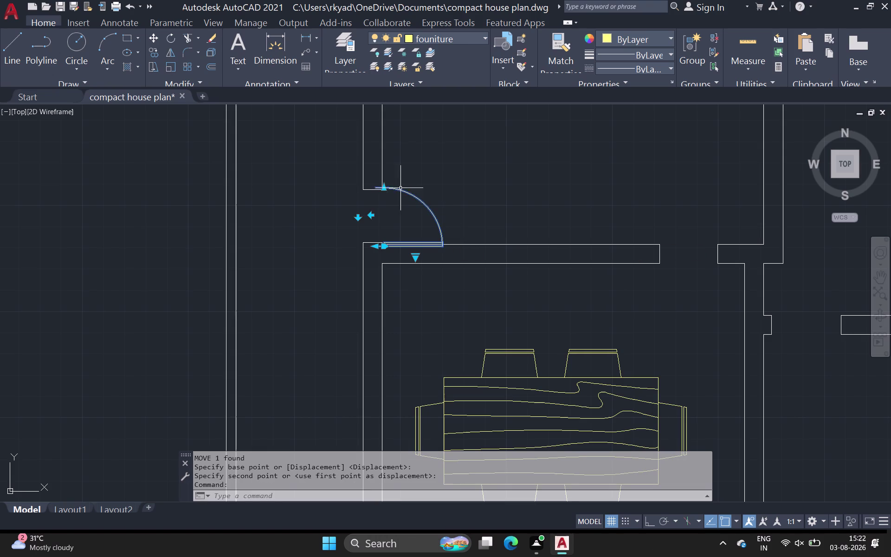
click(383, 188)
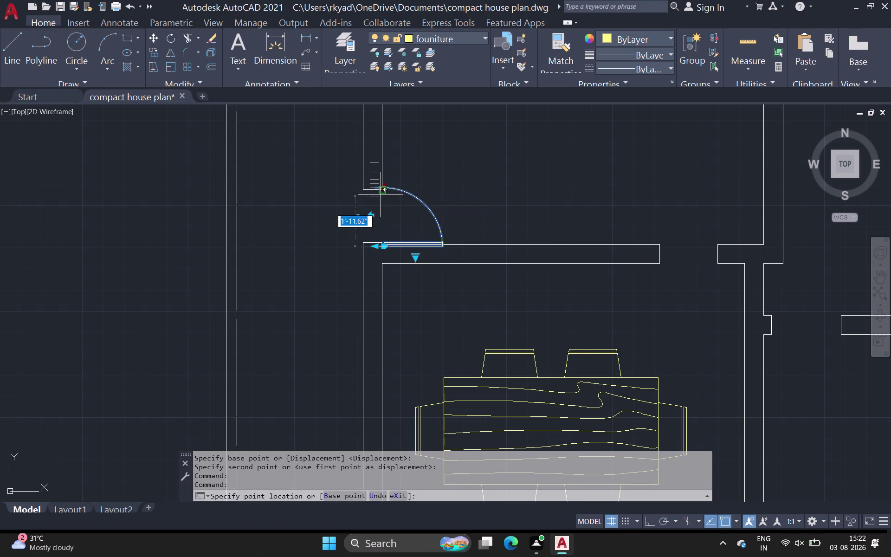
click(386, 189)
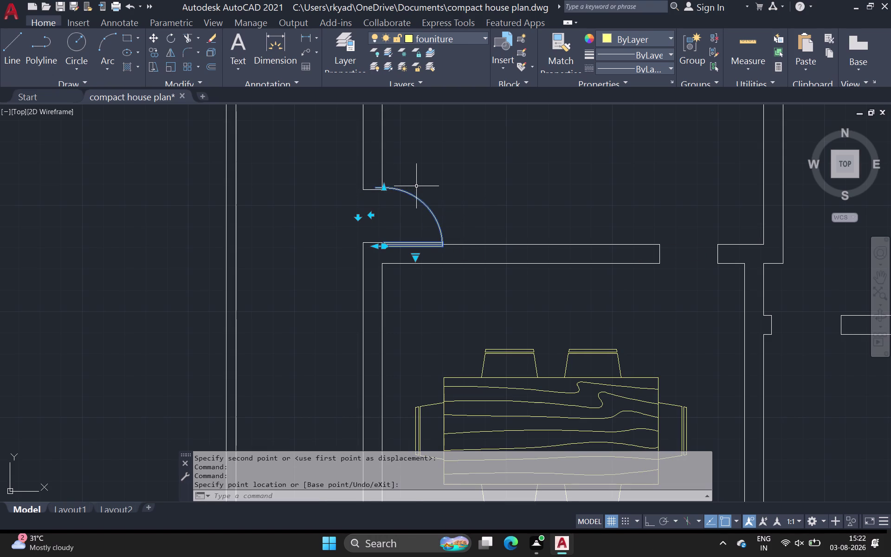
key(Escape)
Zoom in and snap the arc endpoint onto the wall line.
click(409, 192)
scroll(up, 3)
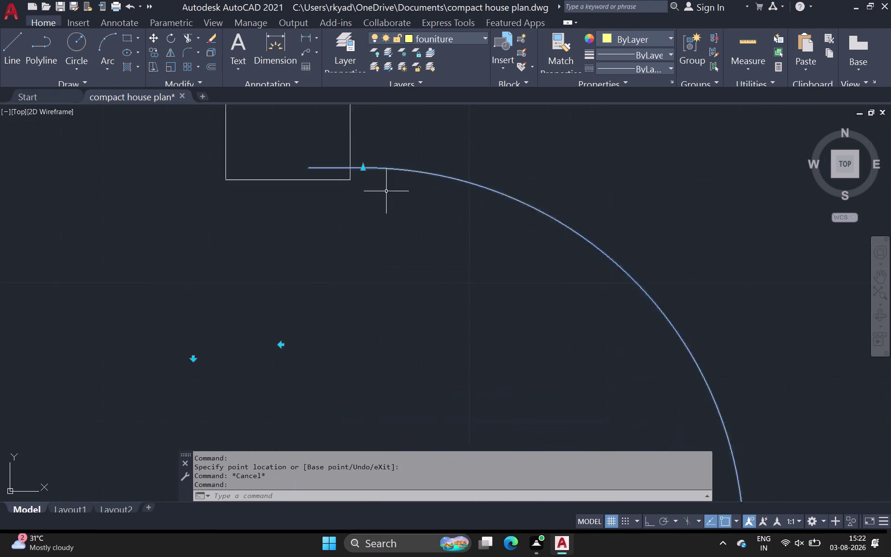
click(348, 154)
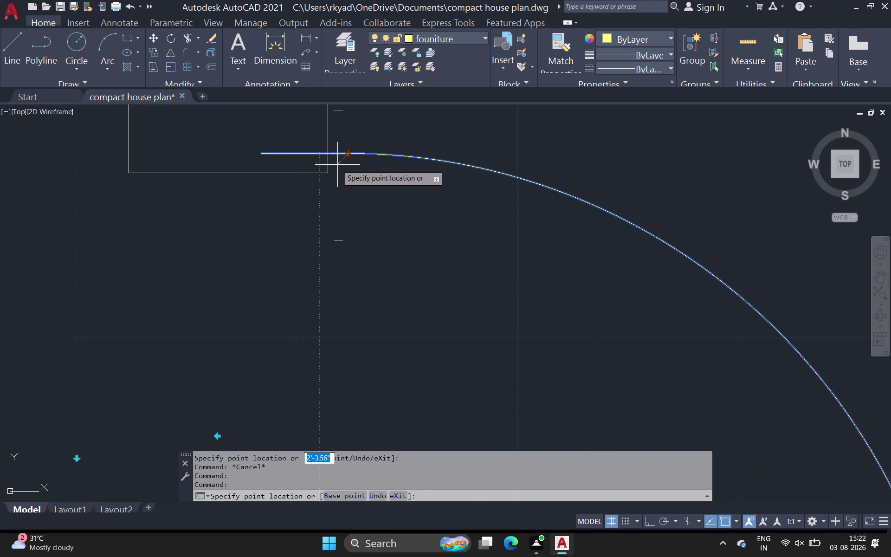
click(331, 171)
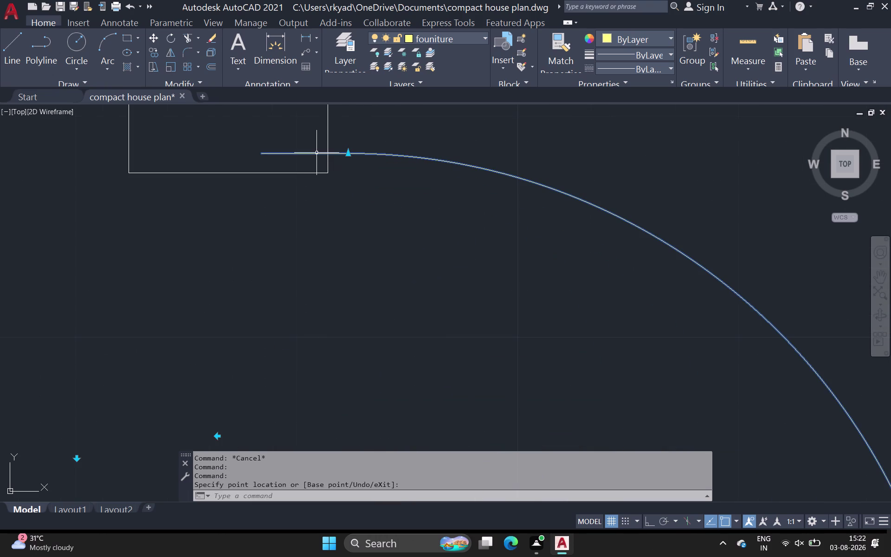
click(316, 153)
key(Escape)
scroll(down, 3)
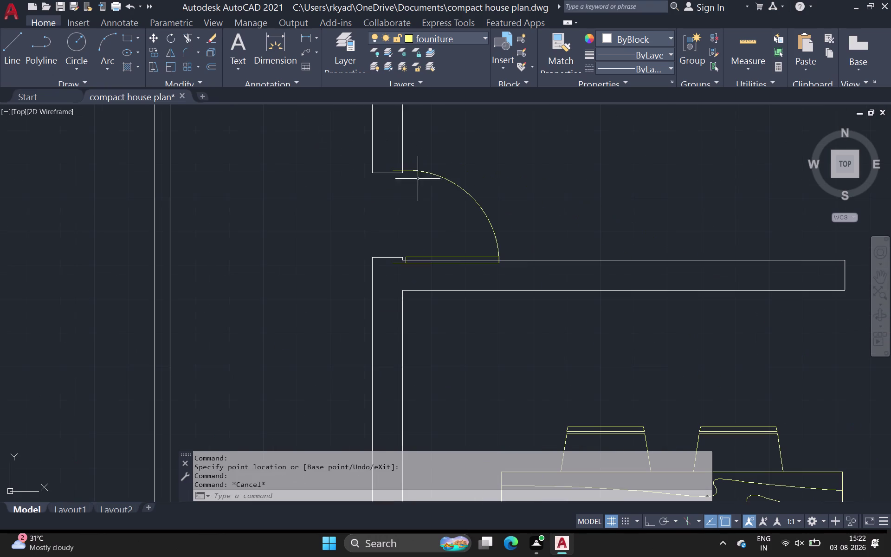
Shift the door swing right onto the wall corner and stretch its arc end onto the wall.
click(444, 262)
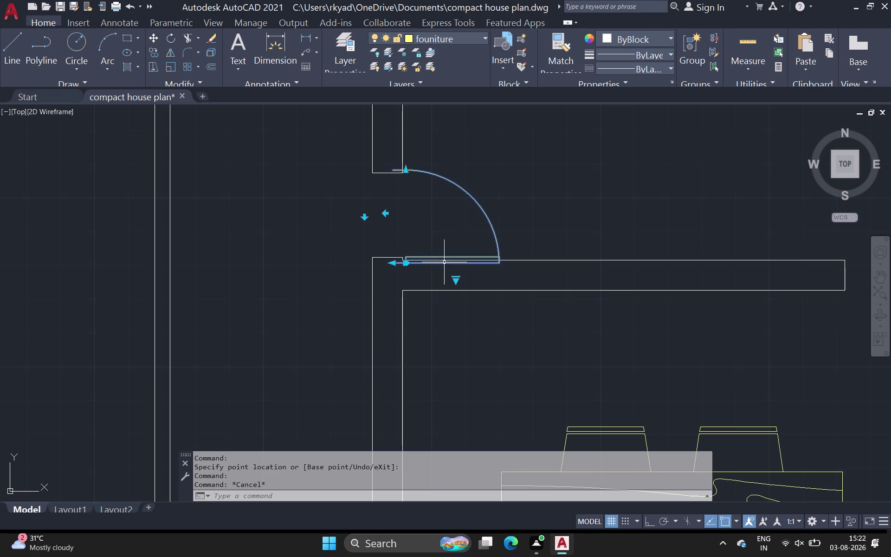
key(m)
key(space)
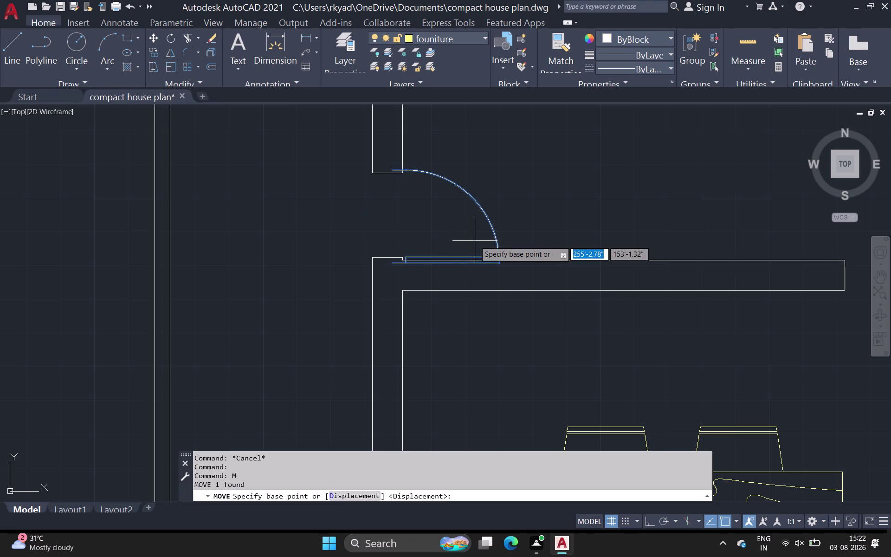
click(499, 262)
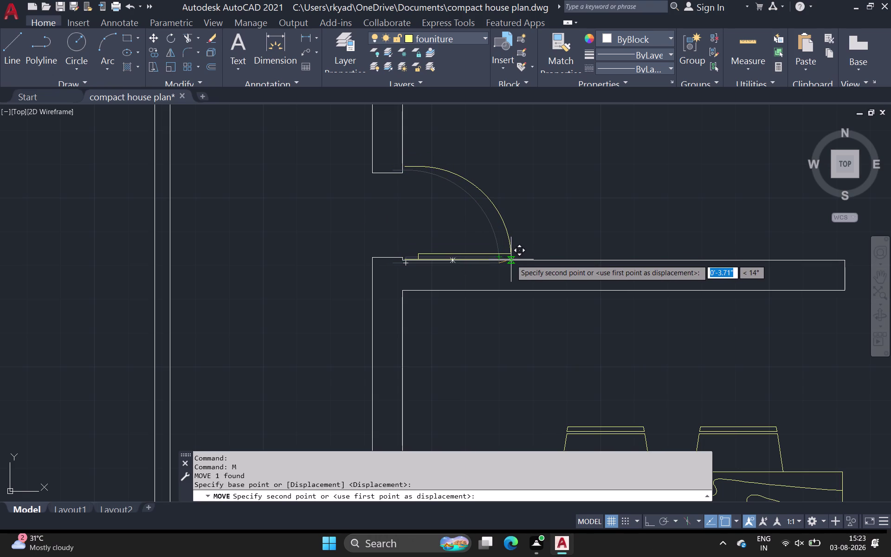
click(511, 261)
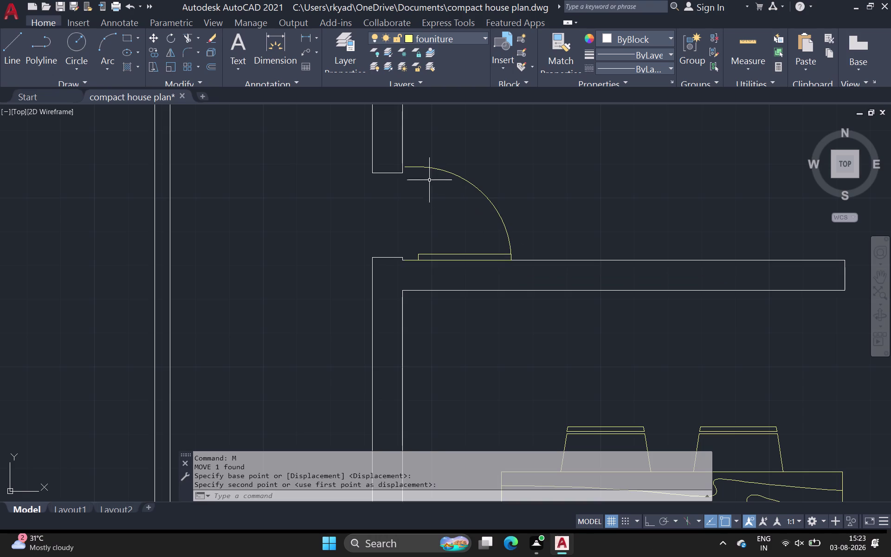
click(429, 168)
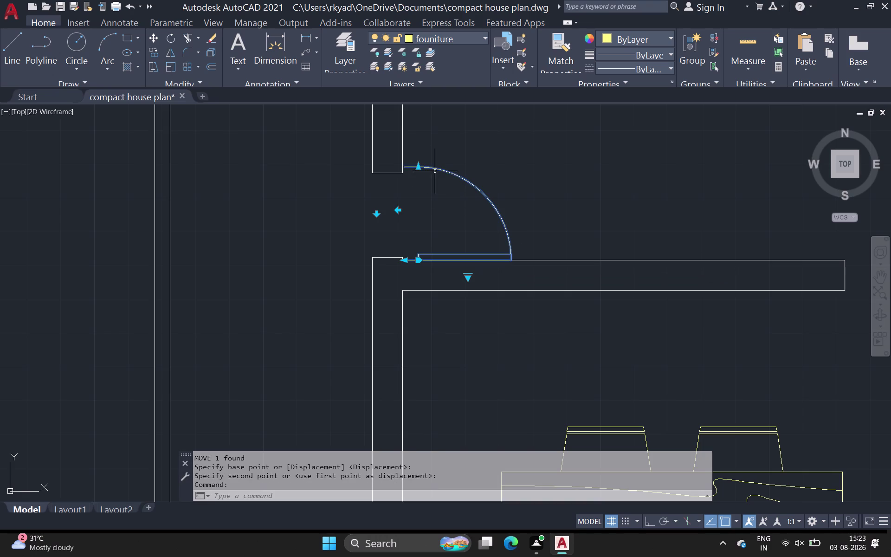
click(420, 166)
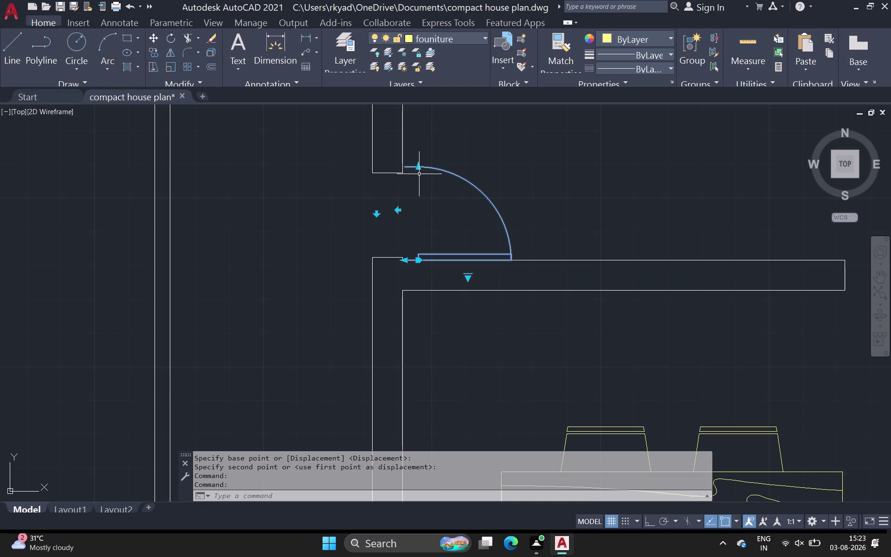
drag(419, 169, 419, 174)
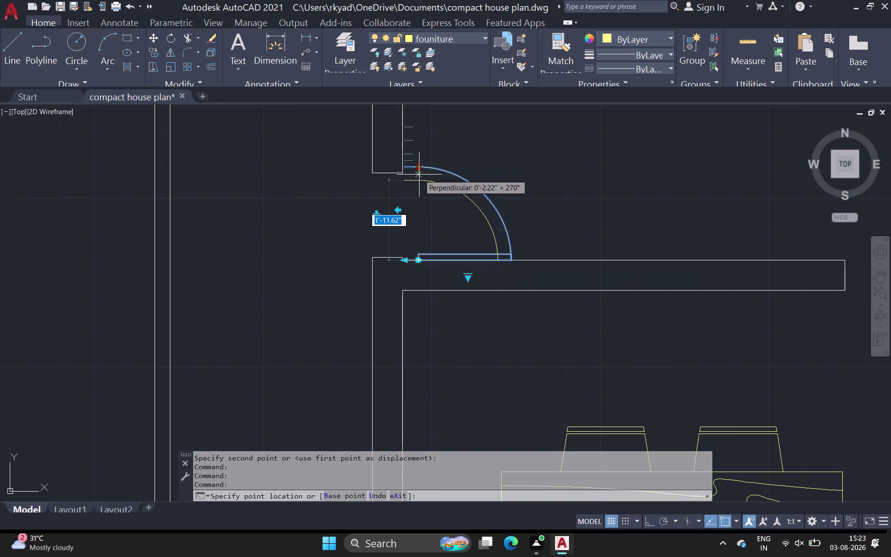
drag(419, 175, 420, 173)
click(420, 172)
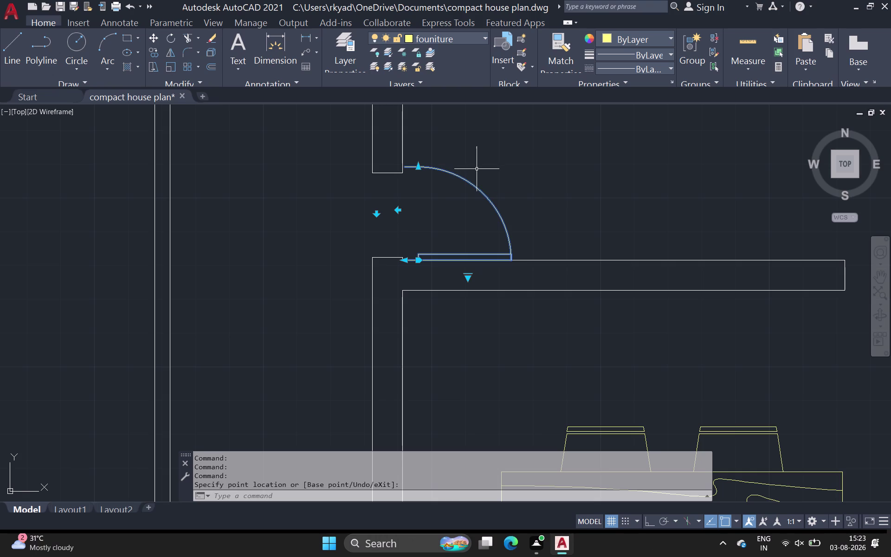
Zoom and pan out to show the full plan with the spare symbols on its right.
key(grave)
key(Escape)
scroll(down, 3)
middle_drag(497, 171, 267, 168)
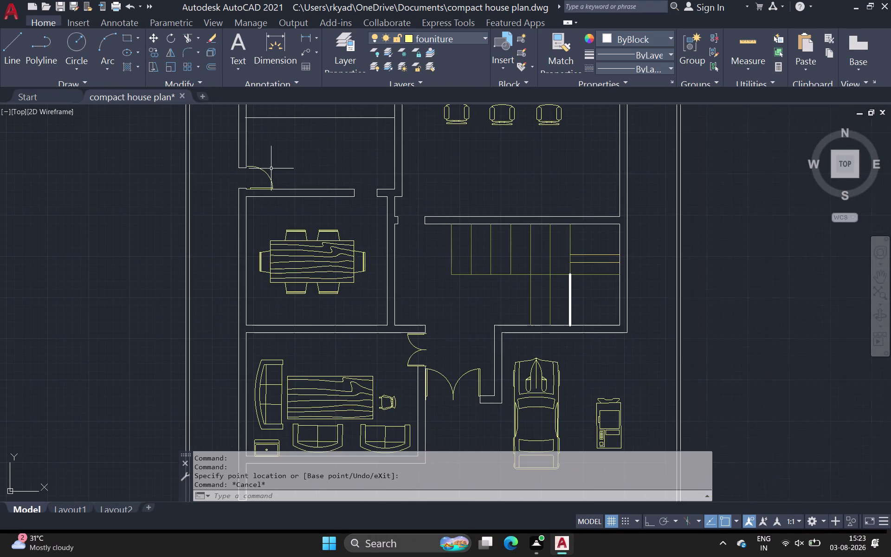
scroll(down, 3)
middle_drag(441, 180, 307, 182)
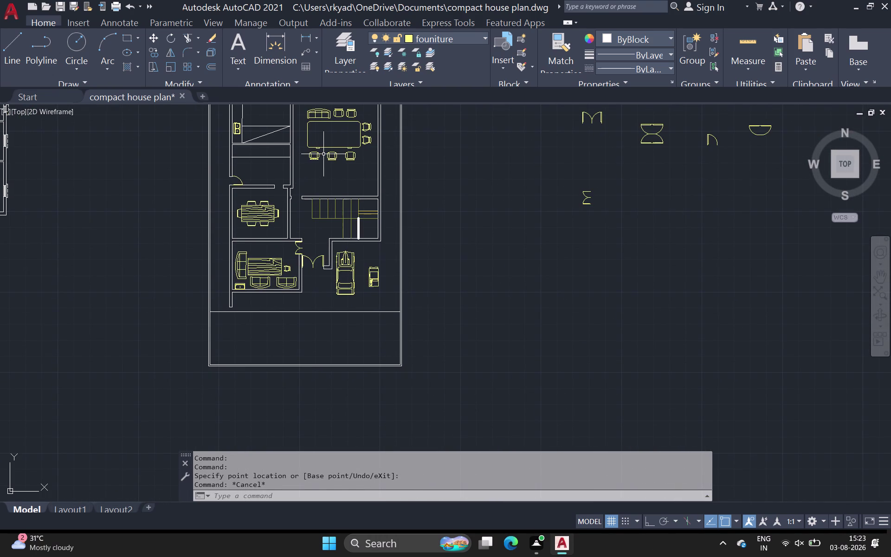
middle_drag(490, 235, 400, 263)
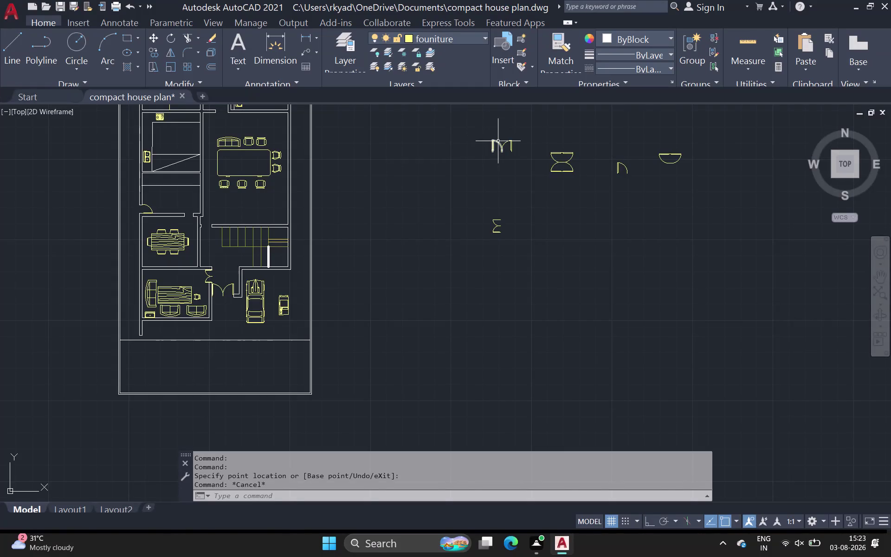
drag(488, 140, 496, 146)
click(536, 168)
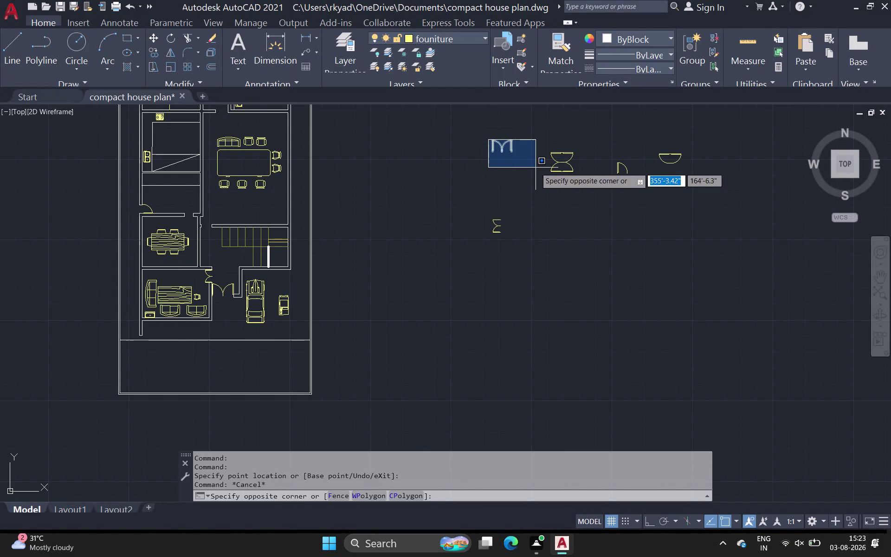
text(co)
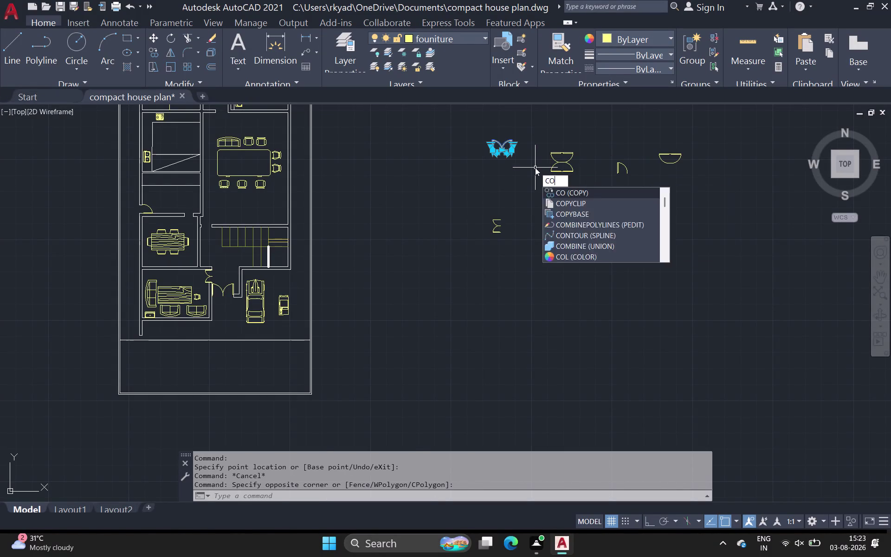
key(space)
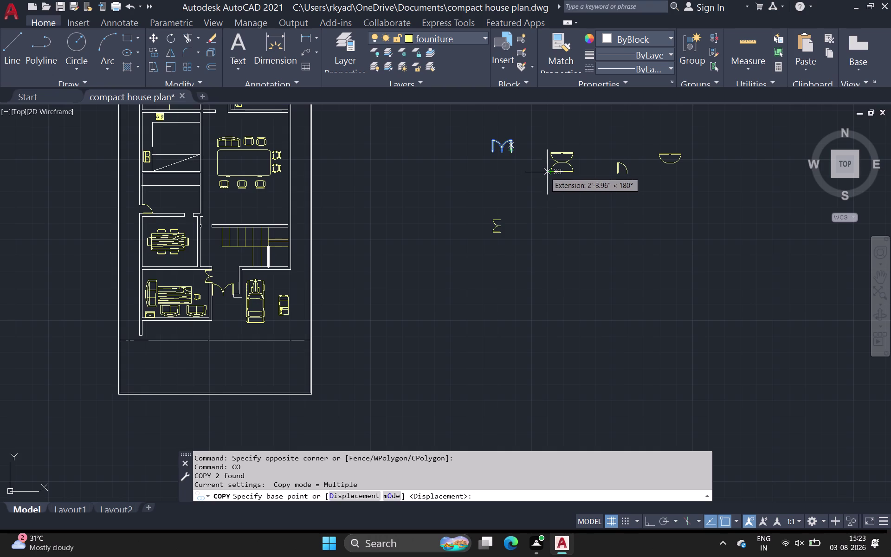
key(Escape)
drag(484, 137, 491, 138)
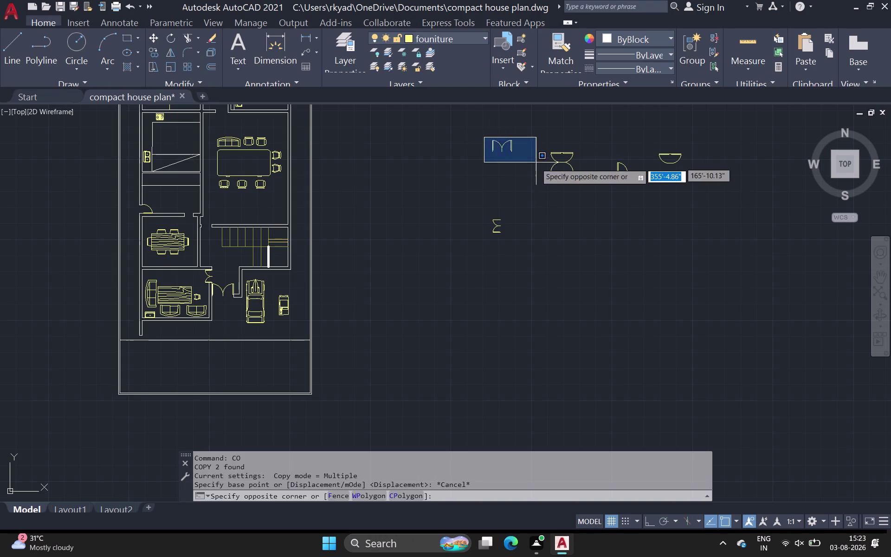
click(537, 169)
key(s)
key(c)
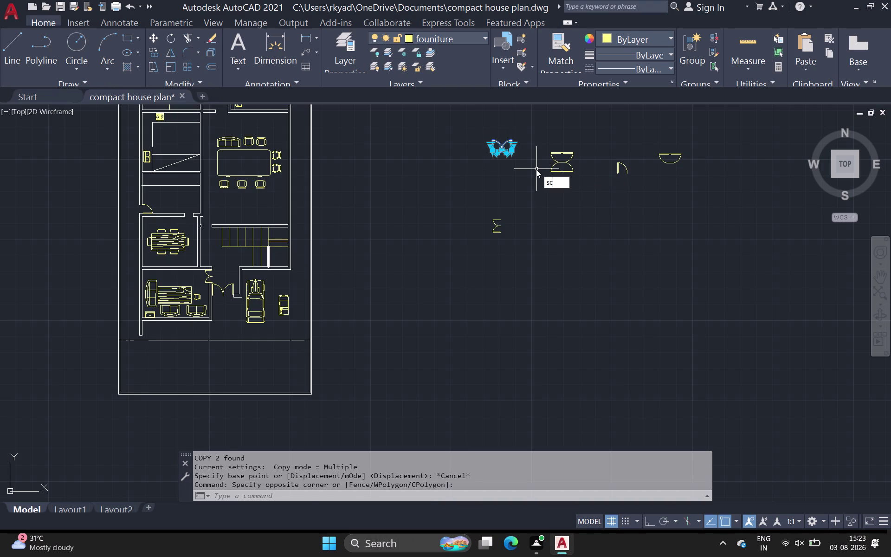
key(space)
scroll(up, 3)
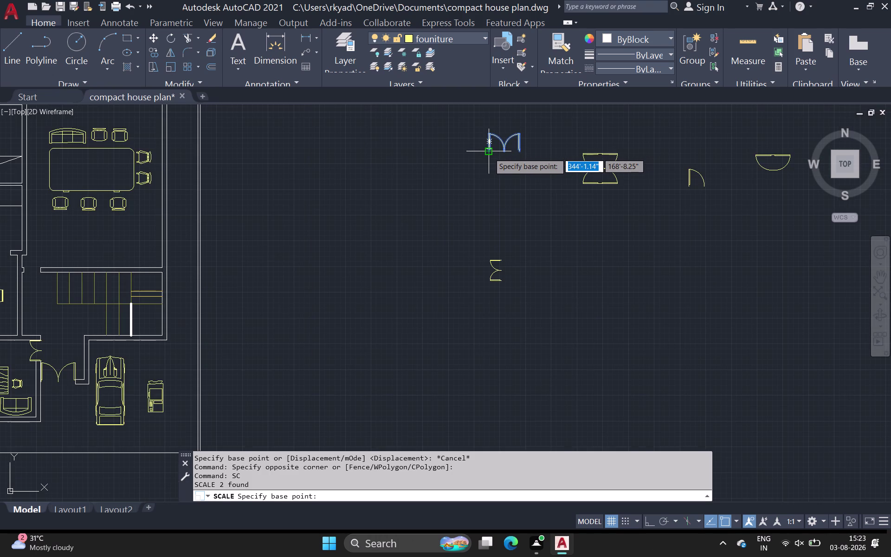
click(489, 153)
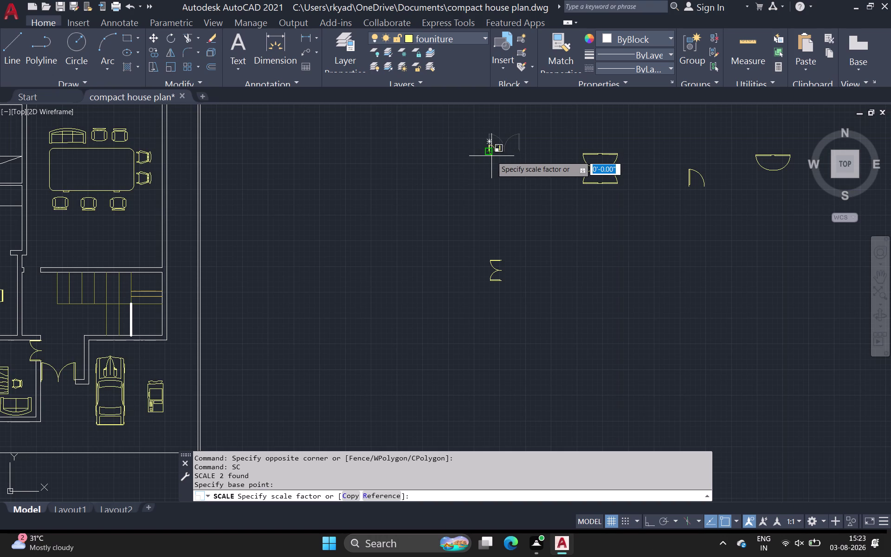
click(492, 156)
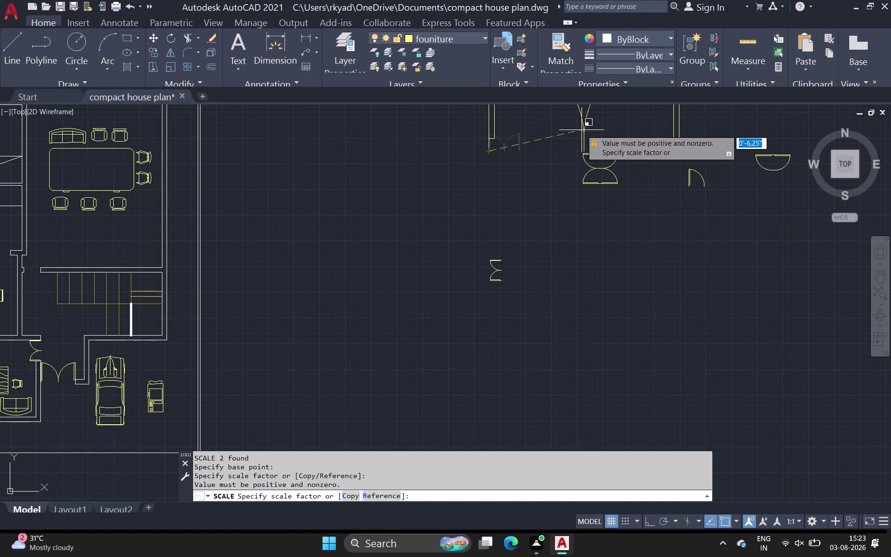
scroll(down, 3)
middle_drag(564, 146, 417, 215)
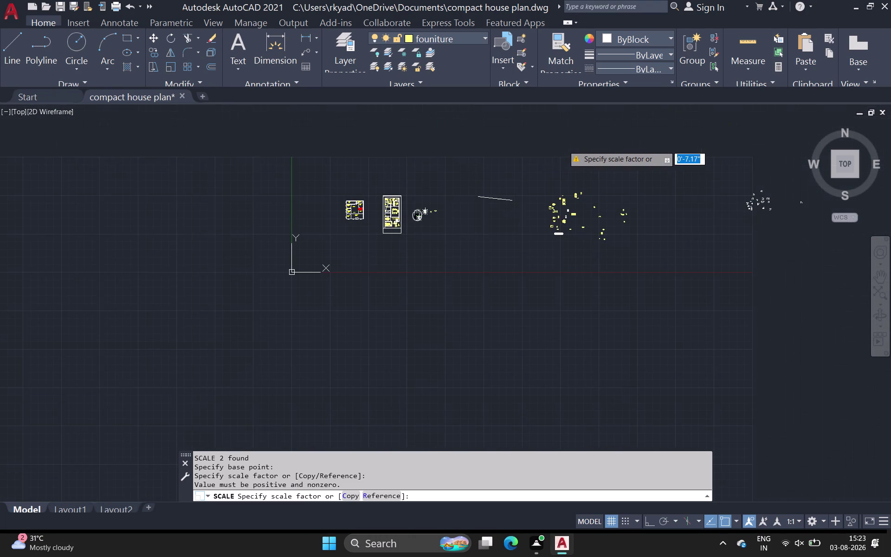
middle_drag(417, 215, 415, 215)
scroll(up, 3)
key(Escape)
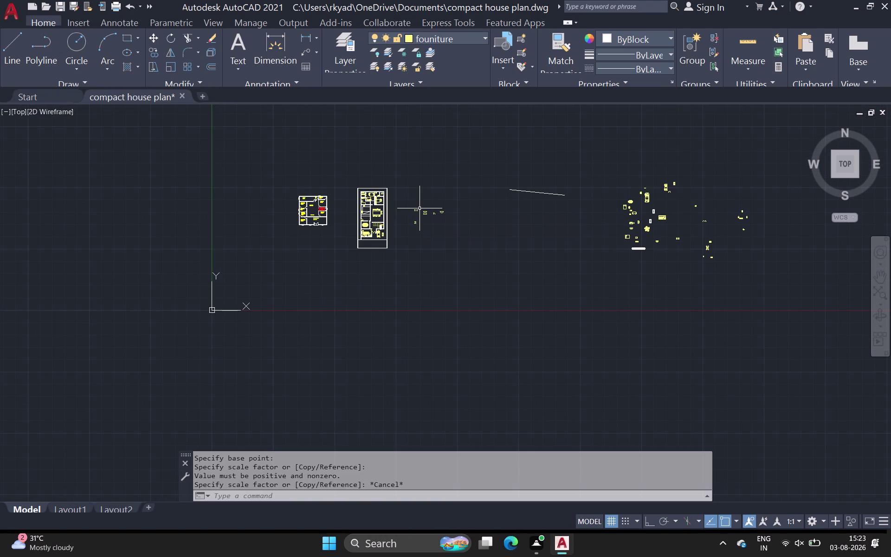
scroll(up, 3)
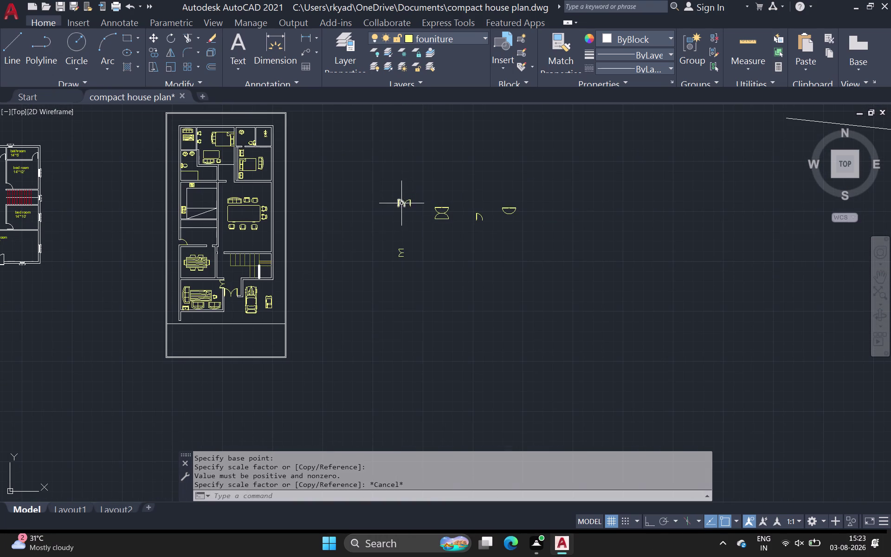
Select the double-door swing block and rescale it from a base point.
scroll(up, 3)
drag(383, 191, 407, 211)
click(428, 214)
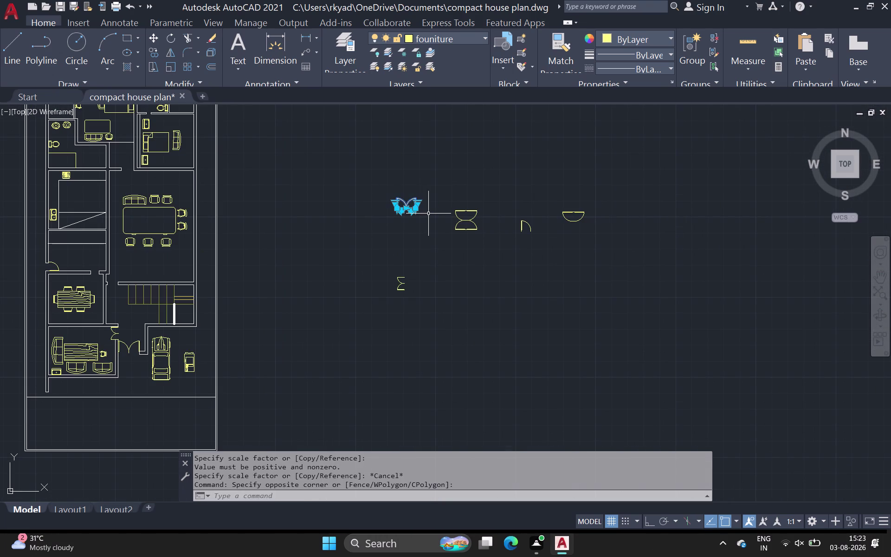
text(sc)
key(space)
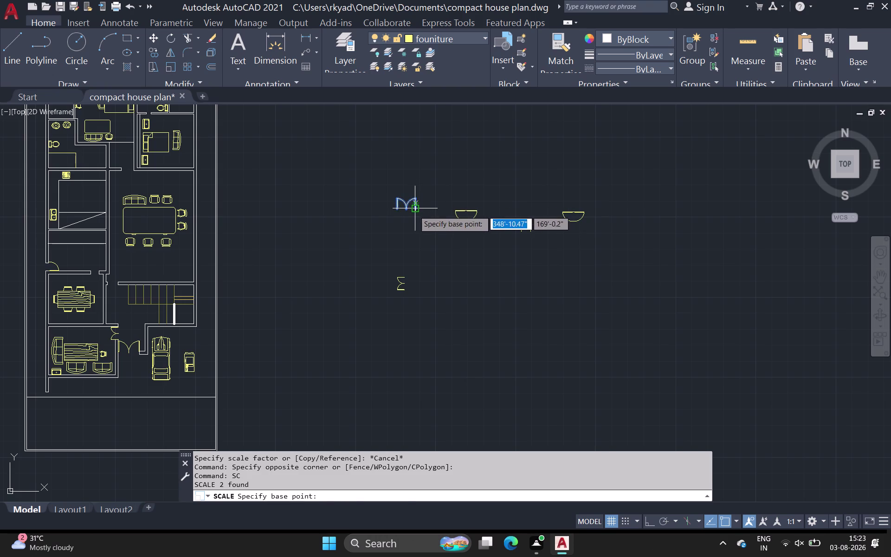
click(414, 211)
scroll(up, 3)
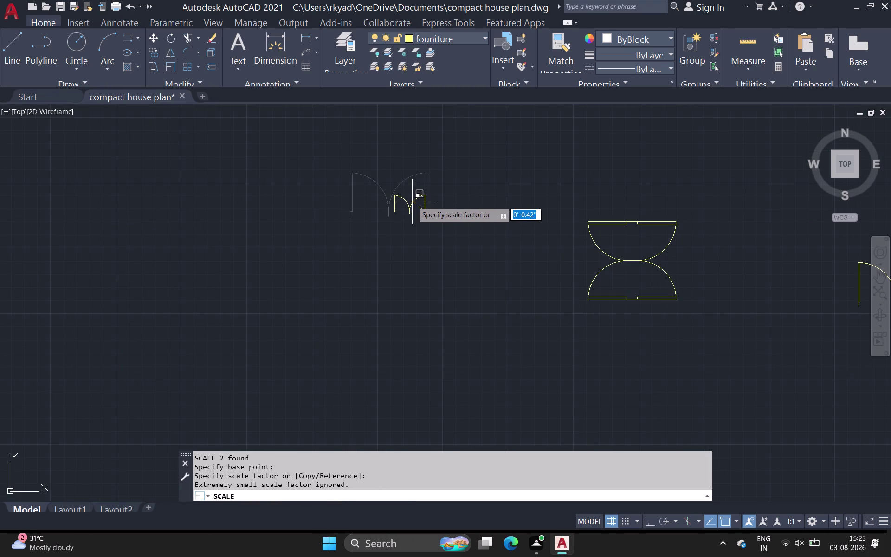
click(412, 201)
Start copying the resized double door and carry it toward the plan's wall opening.
drag(394, 192, 435, 222)
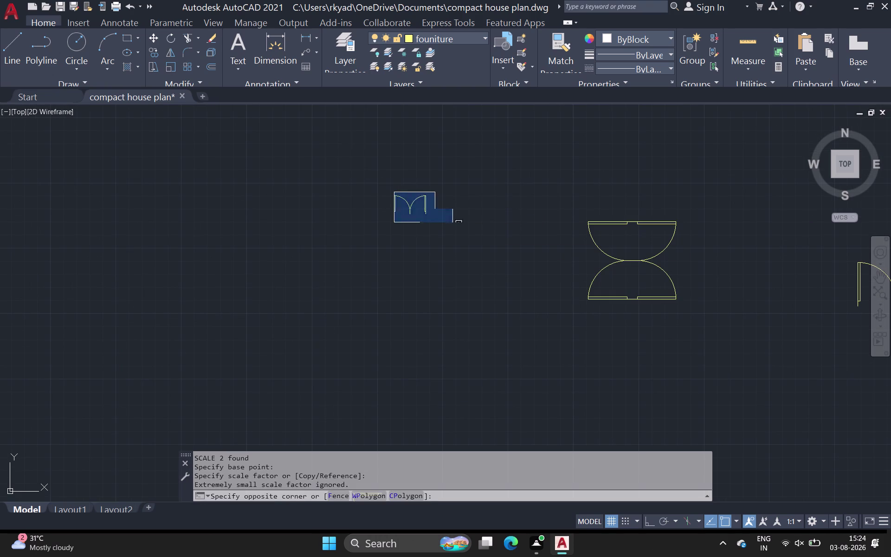
click(483, 237)
key(c)
key(o)
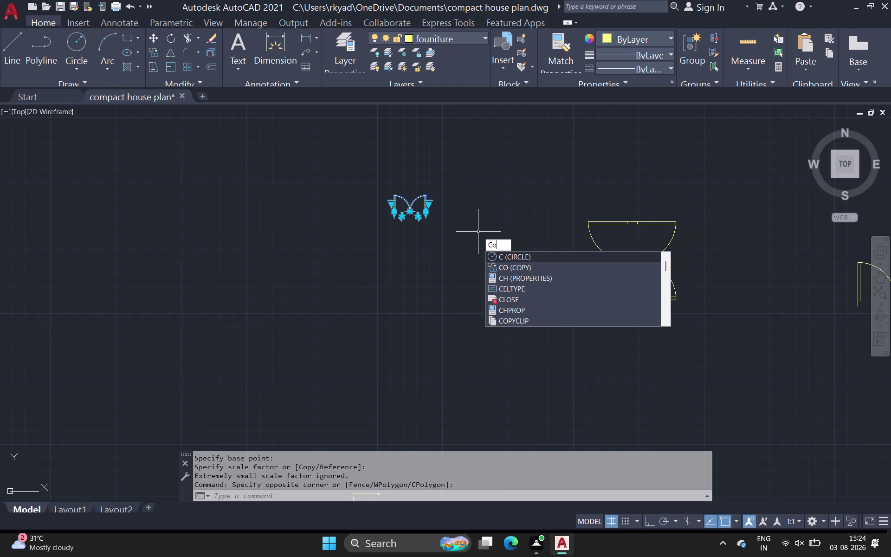
key(space)
click(425, 214)
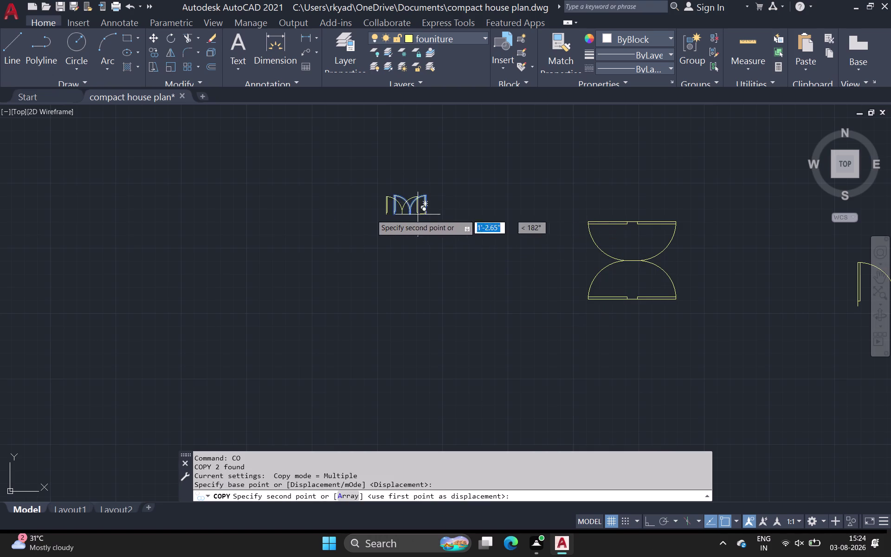
scroll(down, 3)
middle_drag(309, 228, 421, 210)
middle_drag(122, 255, 266, 248)
scroll(down, 3)
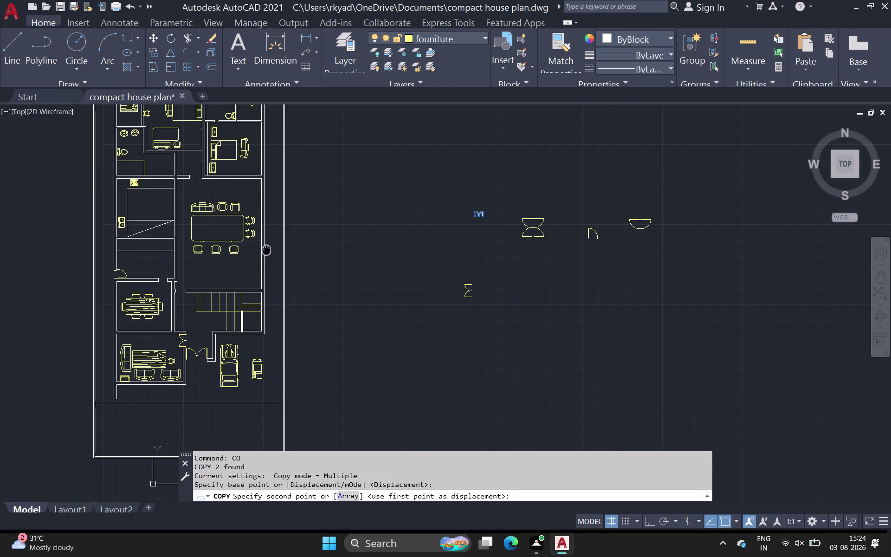
scroll(up, 3)
scroll(up, 3)
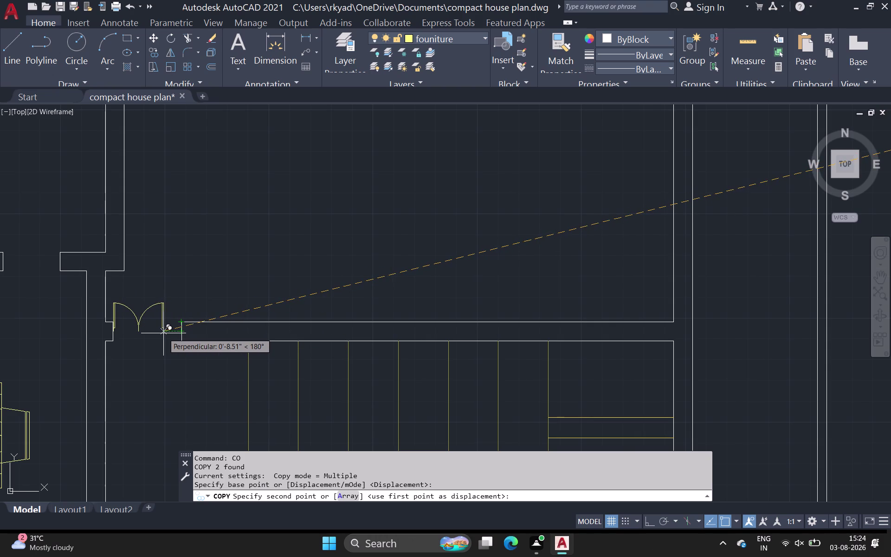
Drop the double-door copy into the wall opening and draw a trial line beside it.
click(164, 333)
key(Escape)
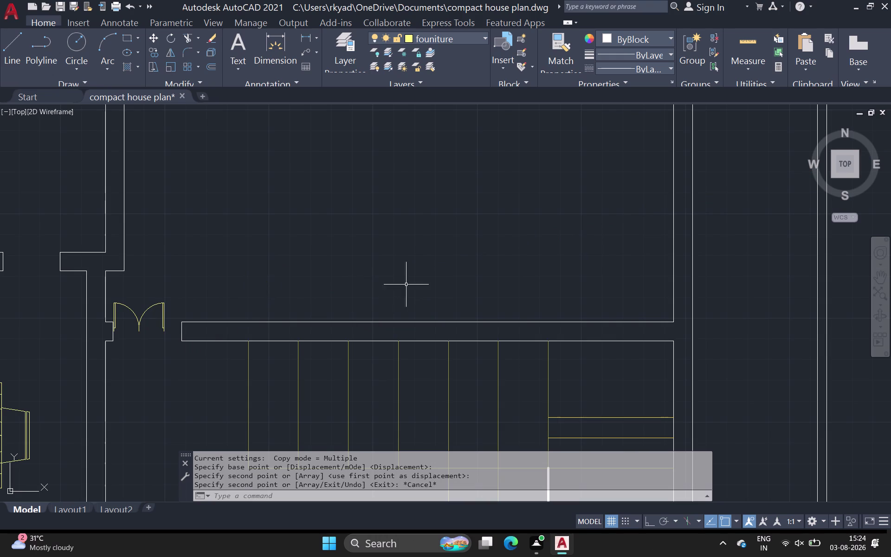
click(20, 46)
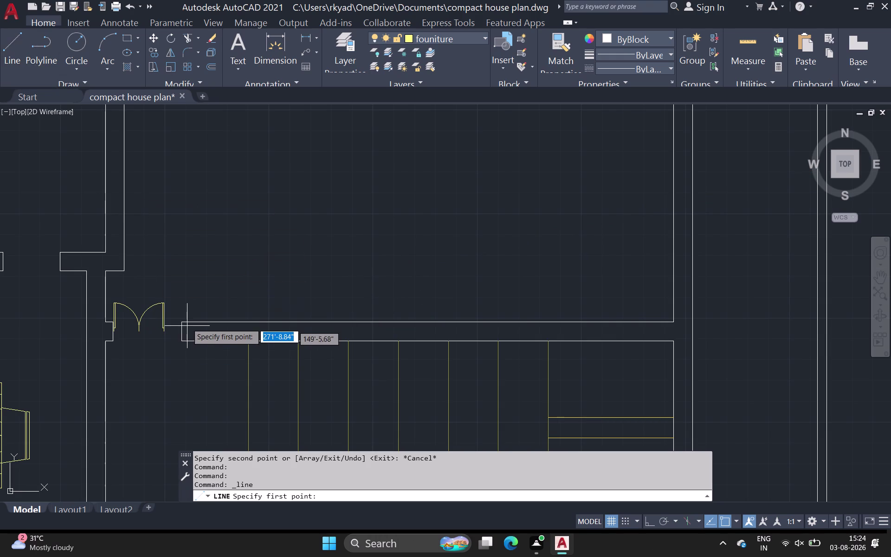
click(181, 323)
click(162, 324)
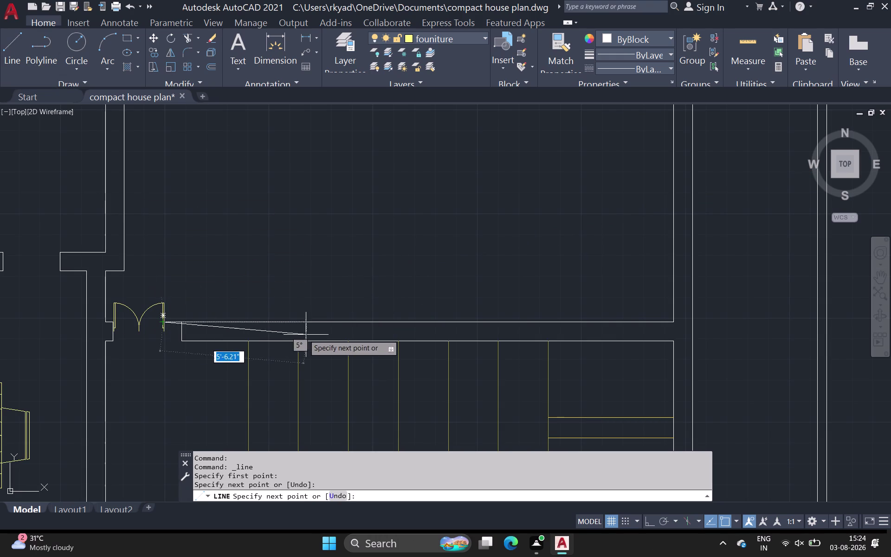
key(space)
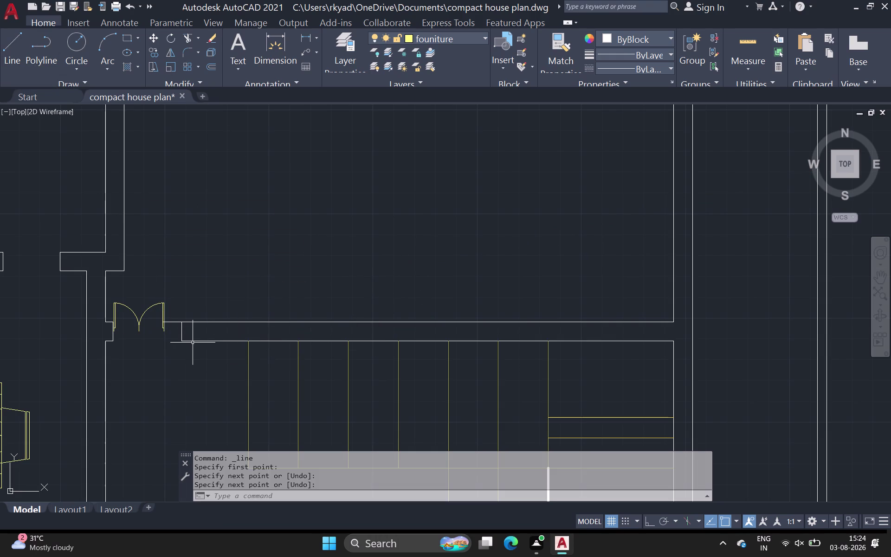
Draw more trial lines along the door jamb, then undo them.
key(space)
click(185, 342)
click(164, 341)
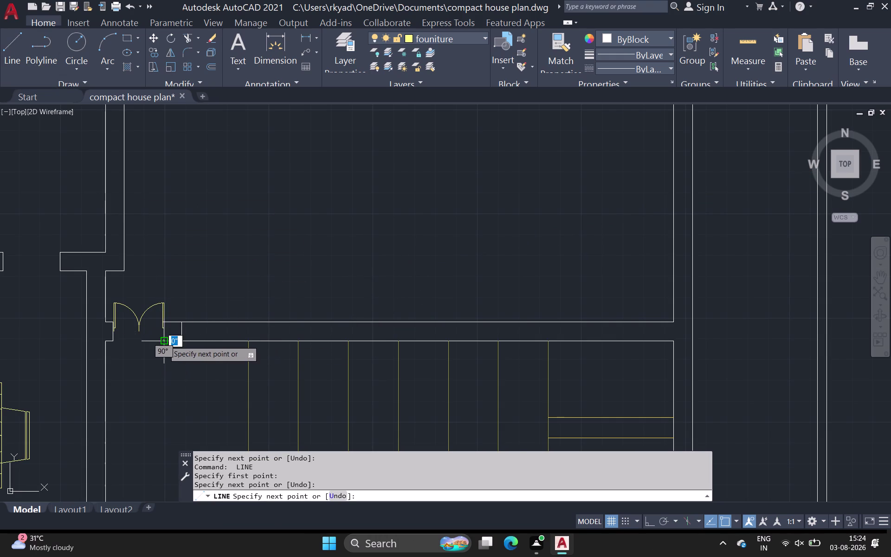
click(165, 321)
key(space)
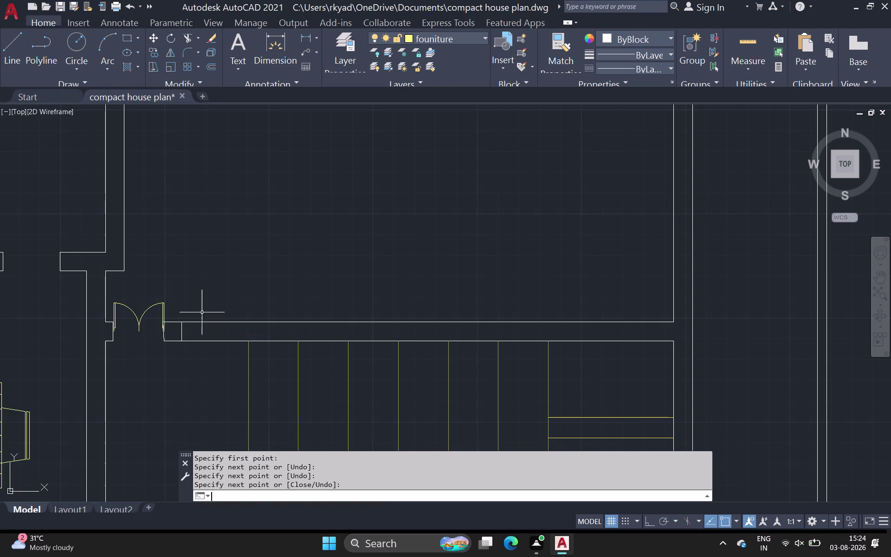
key(Escape)
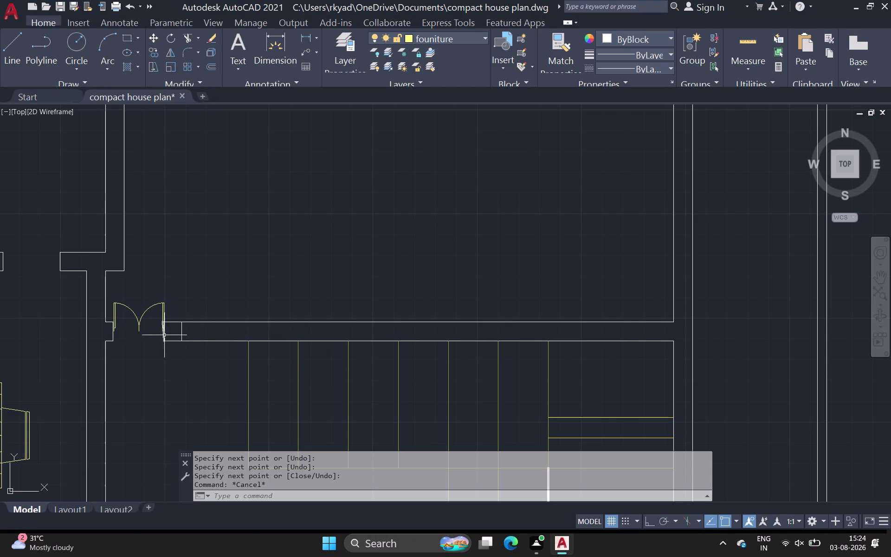
key(ctrl+z)
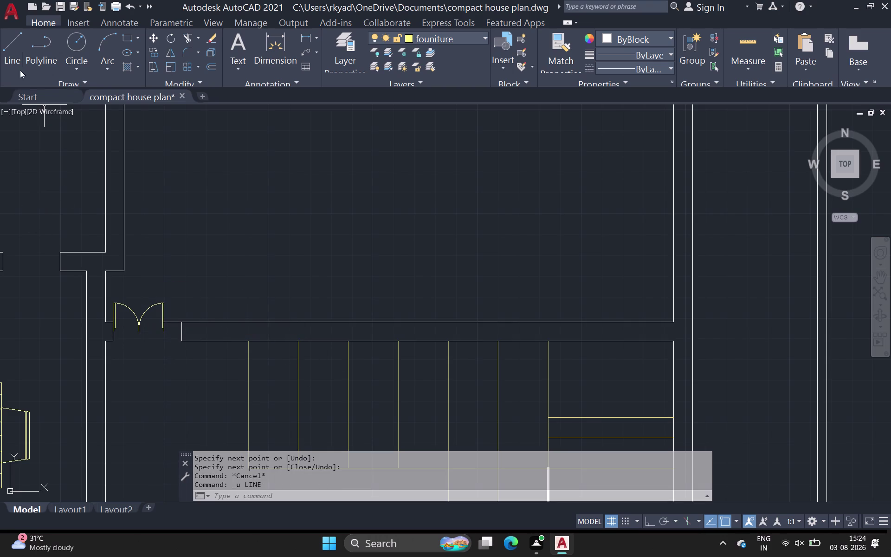
With Ortho on, draw a wall line from the door jamb down and along the lower wall.
click(14, 55)
scroll(up, 3)
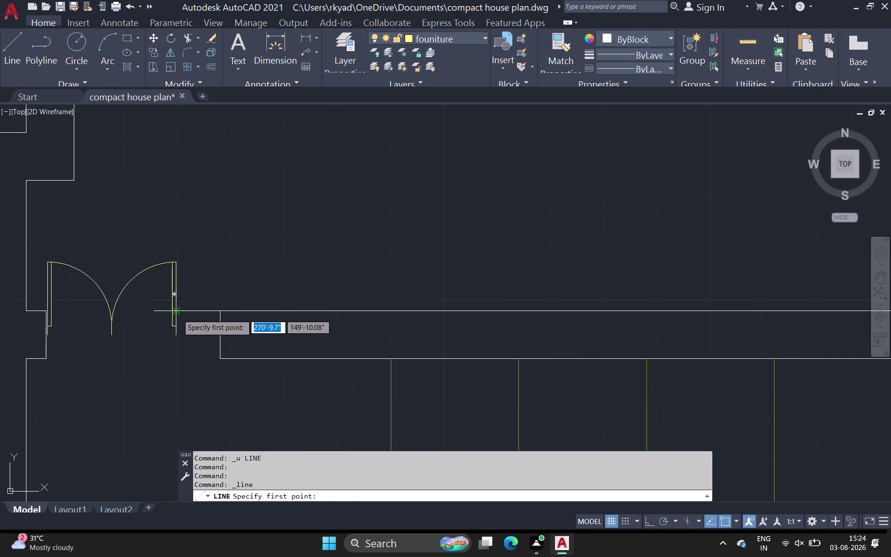
click(177, 313)
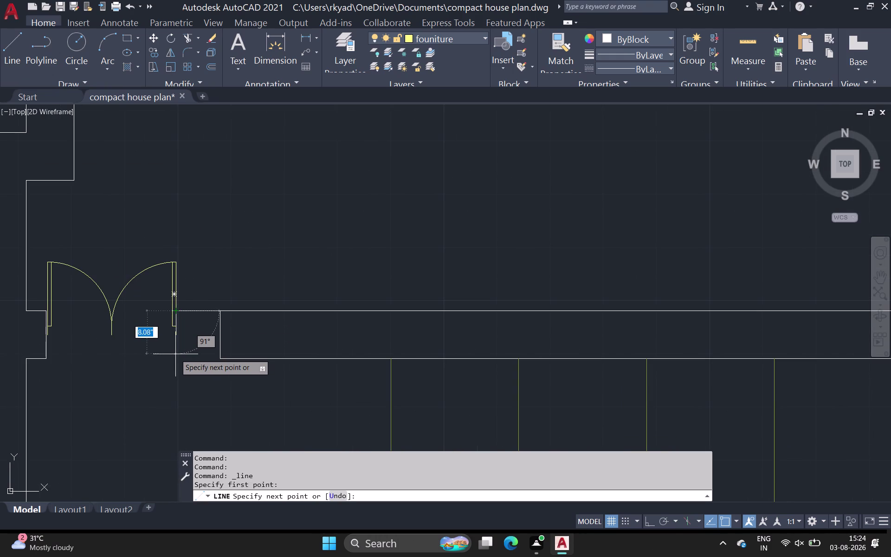
click(650, 521)
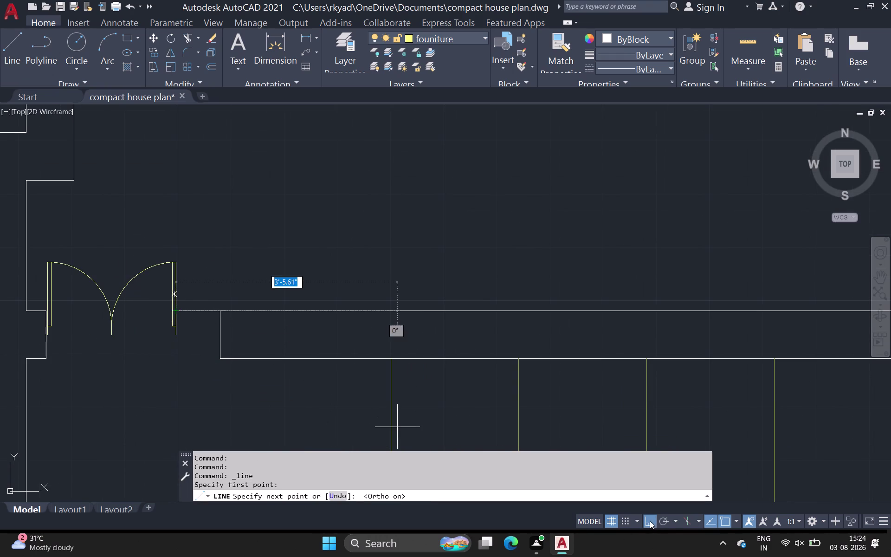
click(178, 359)
click(218, 359)
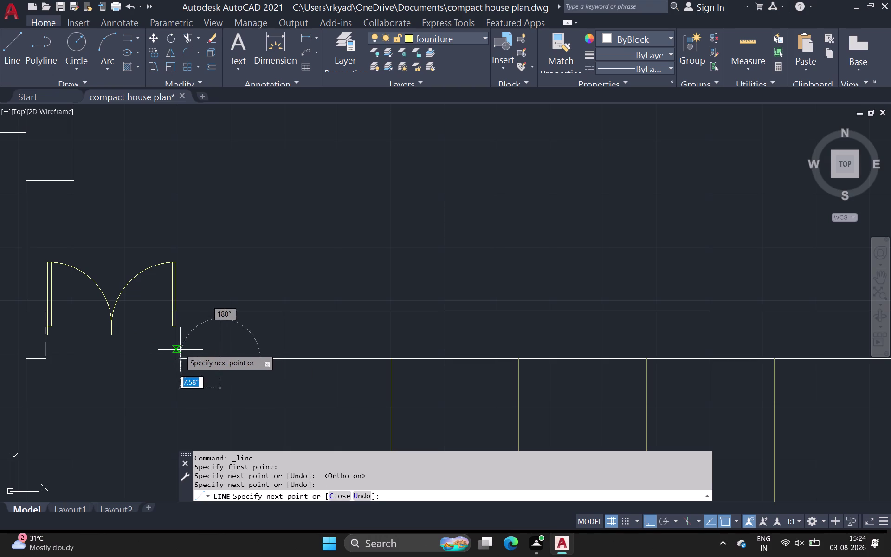
key(Escape)
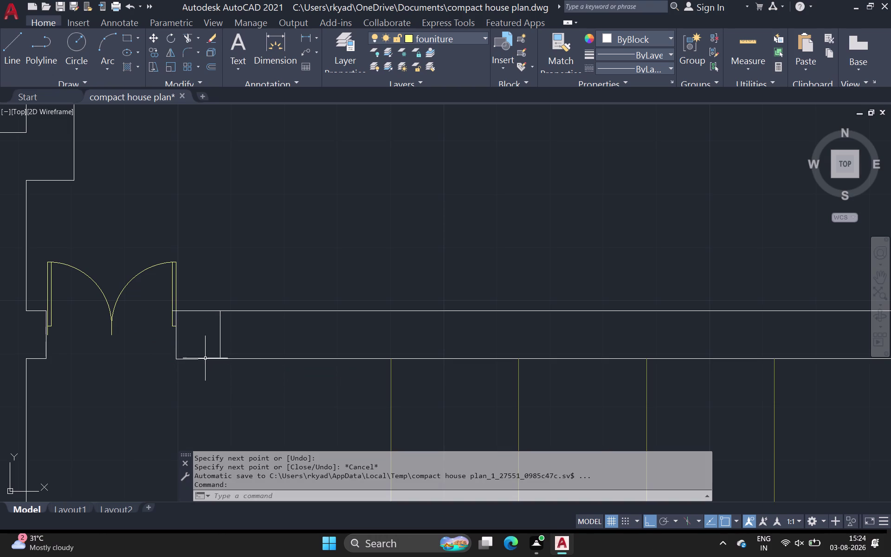
Erase the stray short wall line and redraw the lower wall edge to the door jamb.
click(205, 358)
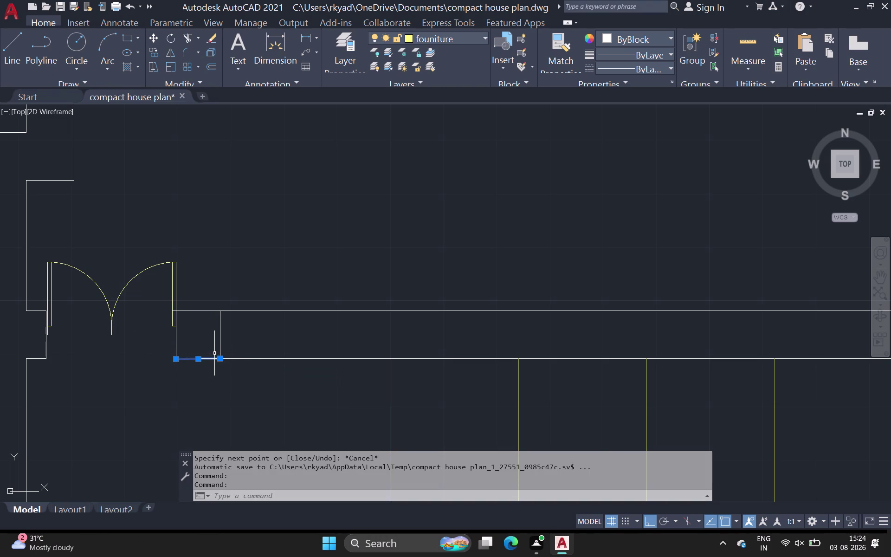
key(Delete)
drag(11, 55, 12, 59)
scroll(up, 3)
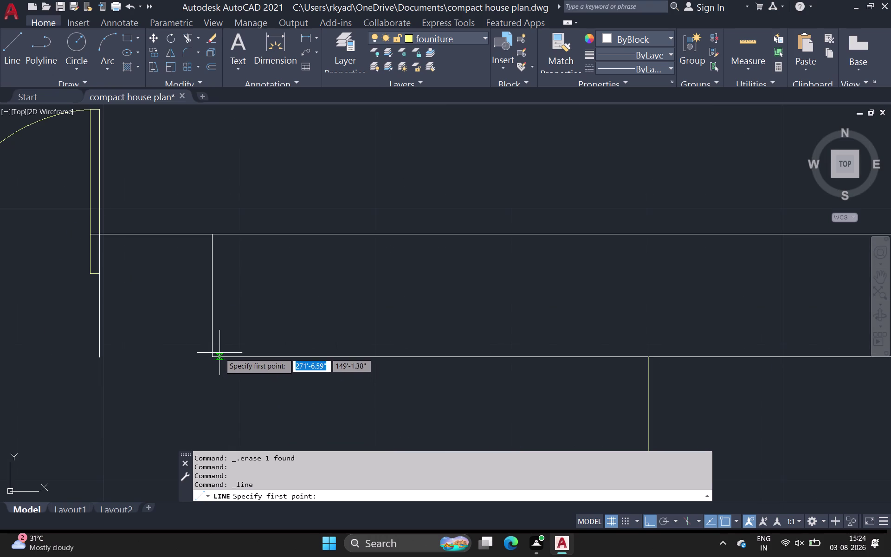
click(213, 356)
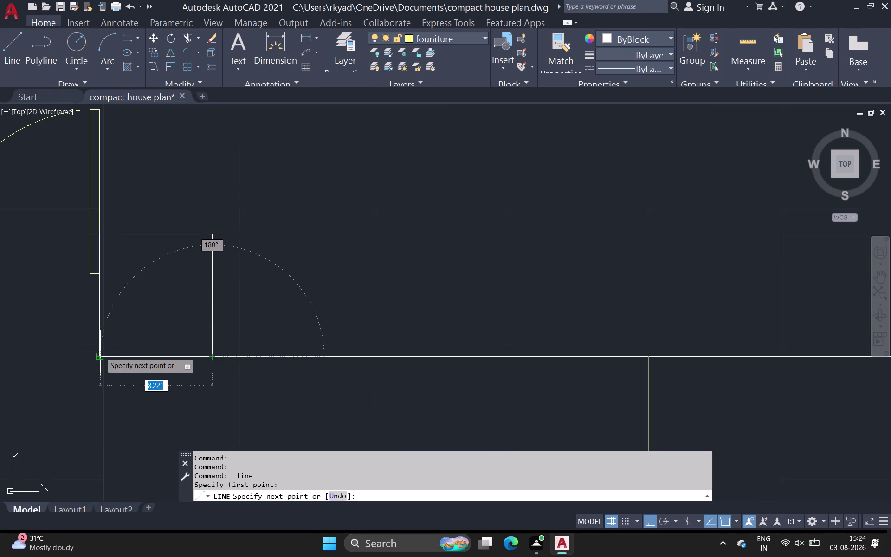
click(100, 353)
key(Escape)
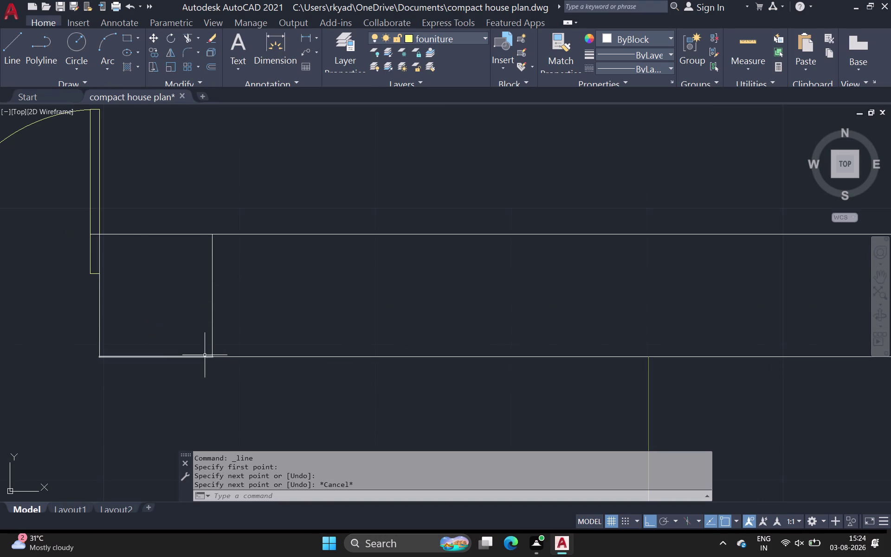
Zoom and pan out to show the whole floor plan and blocks.
scroll(down, 3)
middle_drag(142, 303, 180, 307)
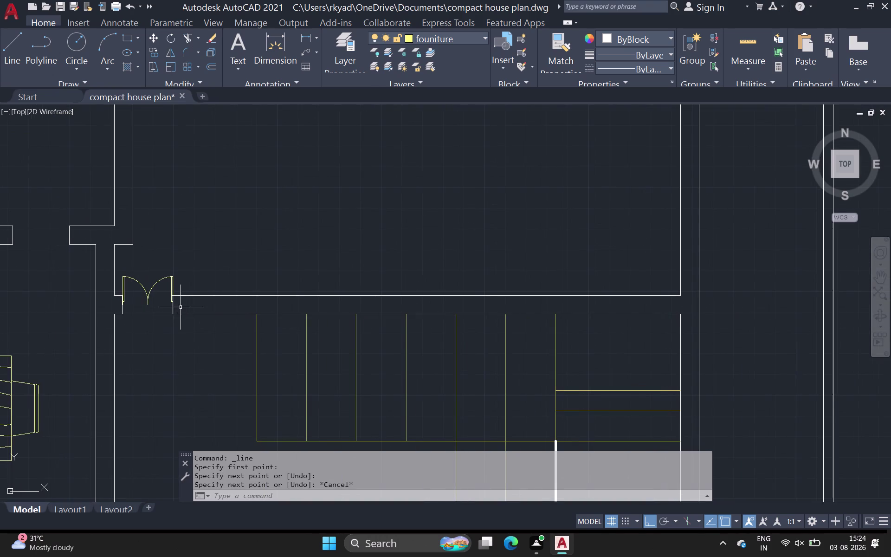
scroll(down, 3)
middle_drag(225, 302, 236, 289)
scroll(down, 3)
middle_drag(284, 279, 209, 316)
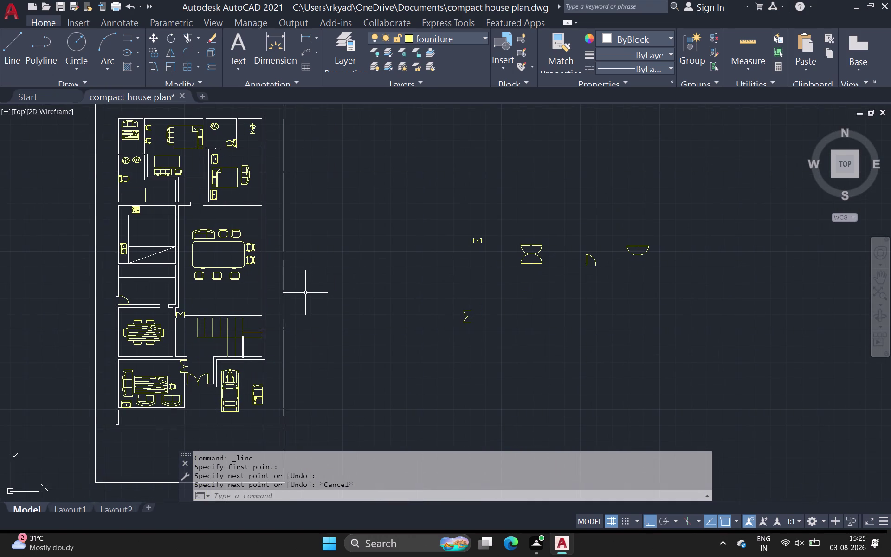